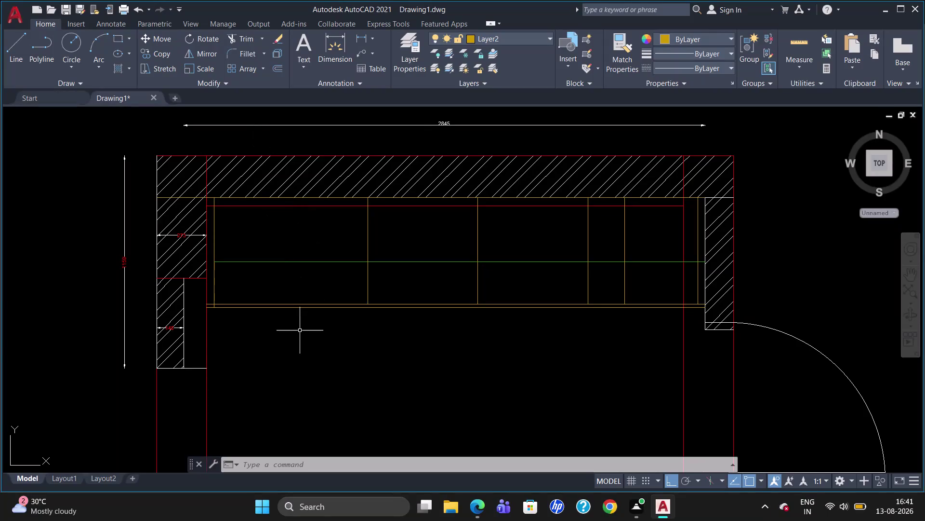
Extend the cabinet's vertical divider lines down to its lower front edge line.
text(ex)
key(Return)
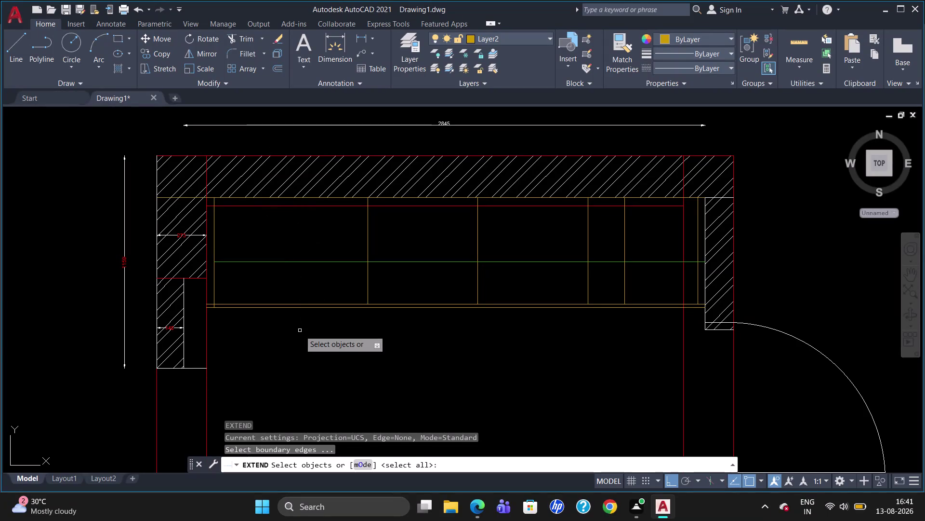
click(331, 307)
key(Return)
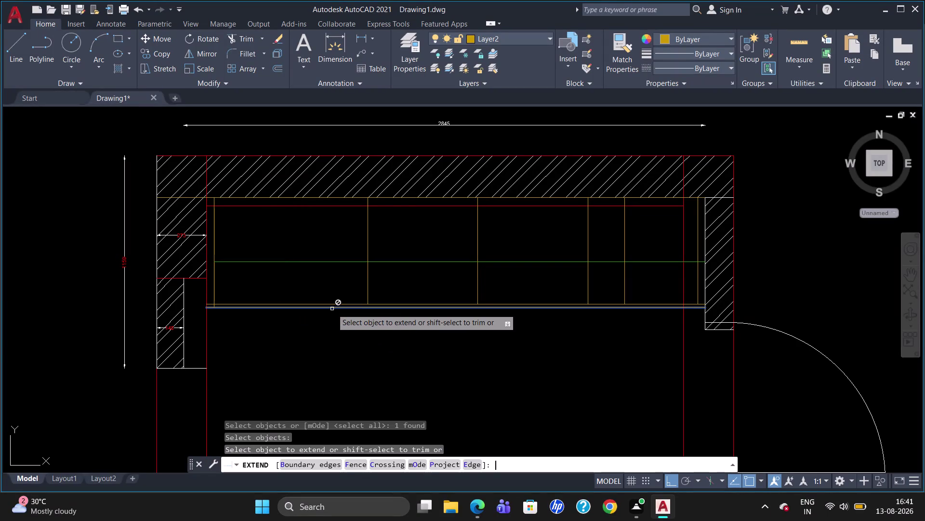
click(369, 274)
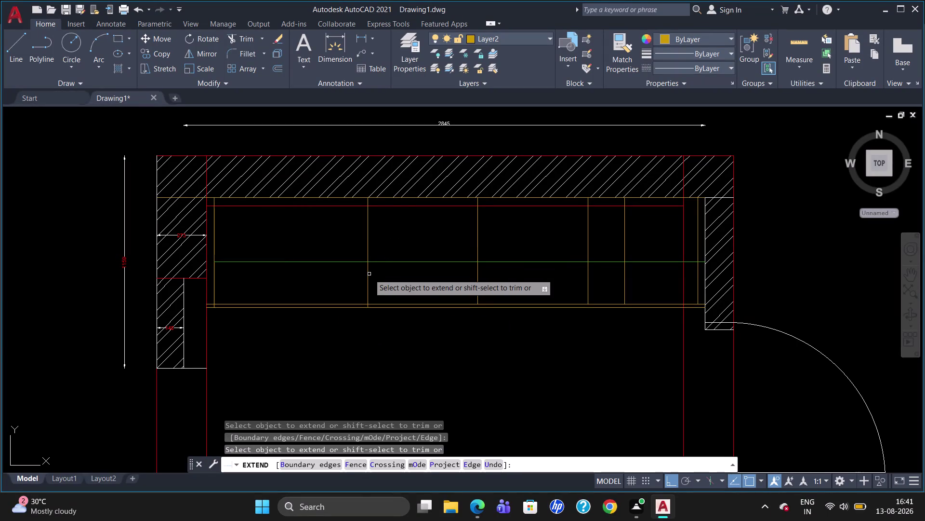
click(478, 283)
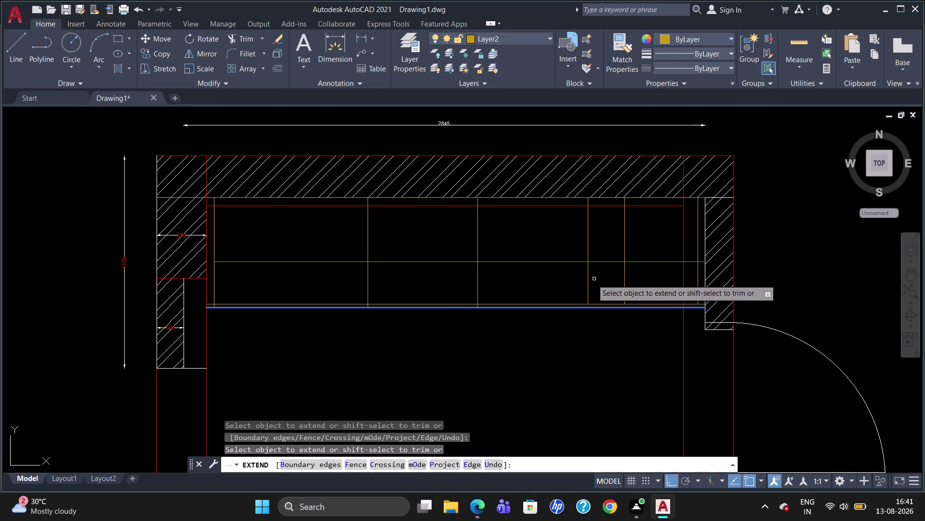
click(587, 280)
click(625, 277)
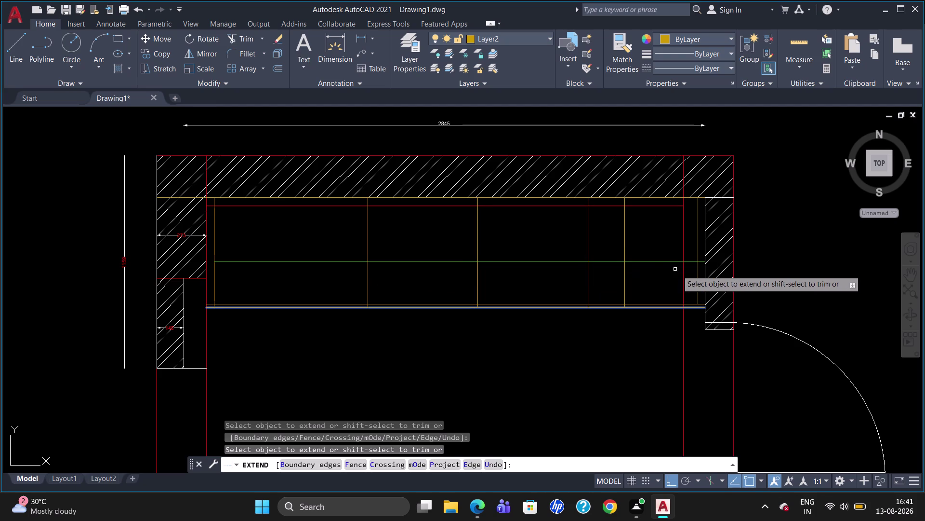
click(697, 272)
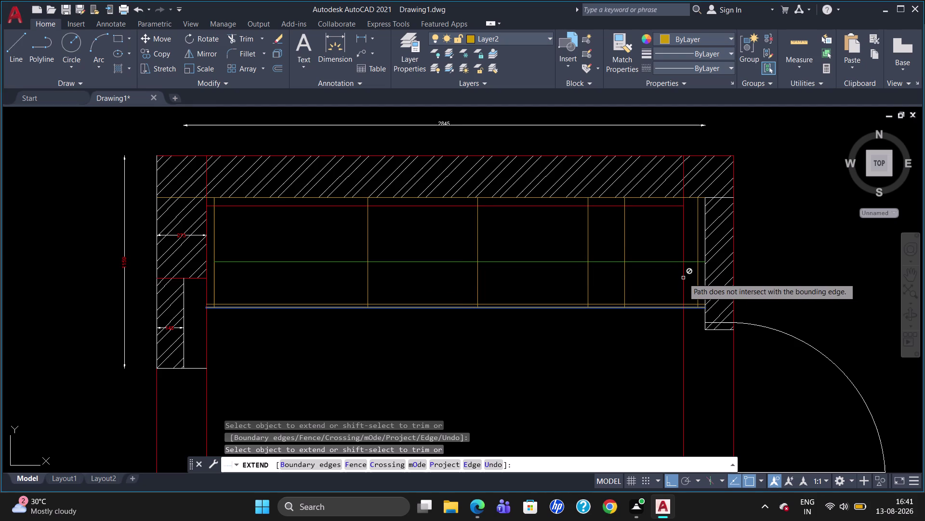
key(Escape)
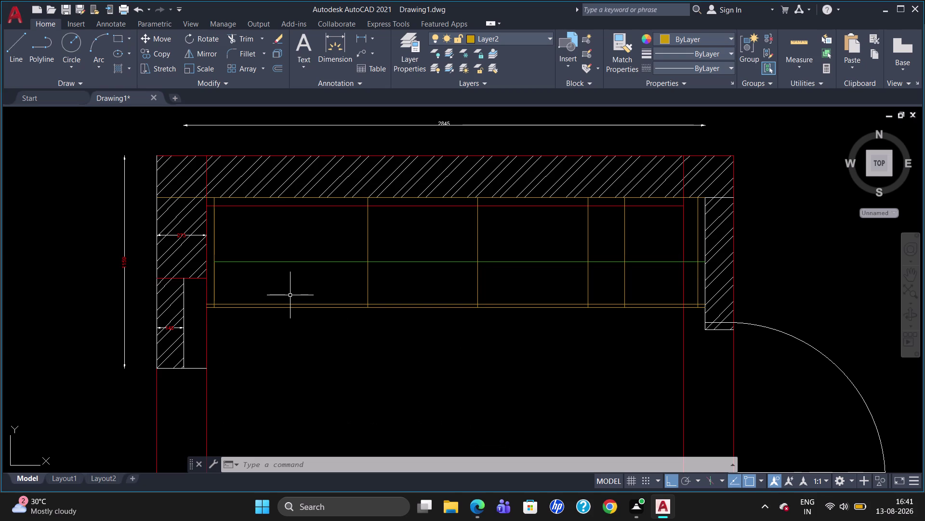
Add a 165 linear dimension above the plan, from the left wall's inner corner to the cabinet's left line.
text(d)
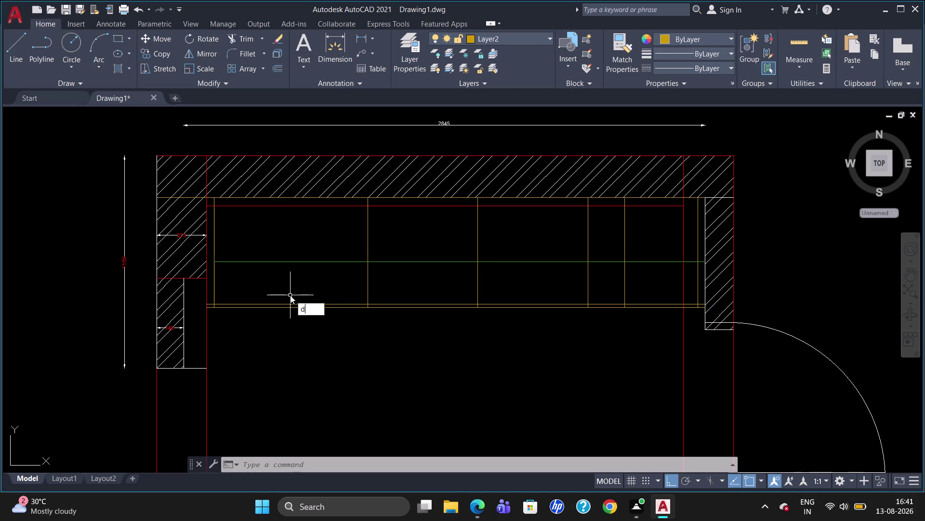
text(li)
key(Return)
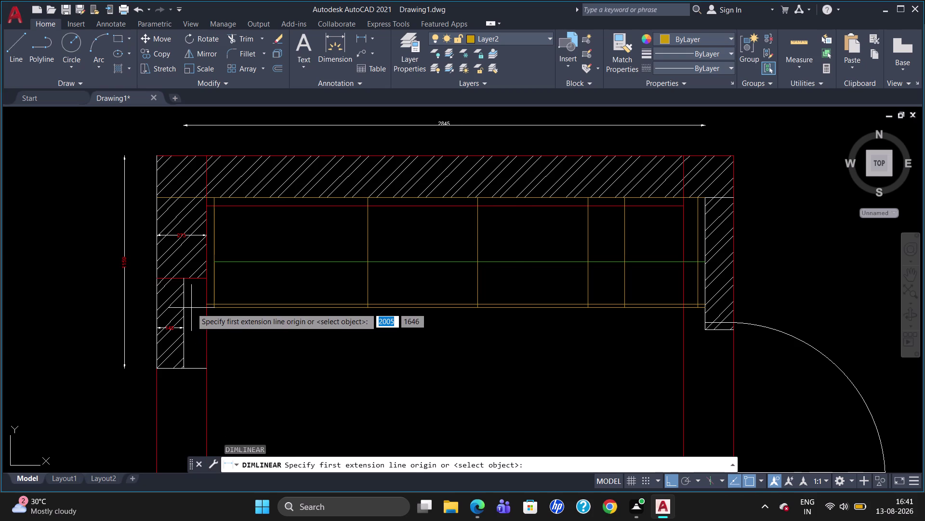
click(180, 280)
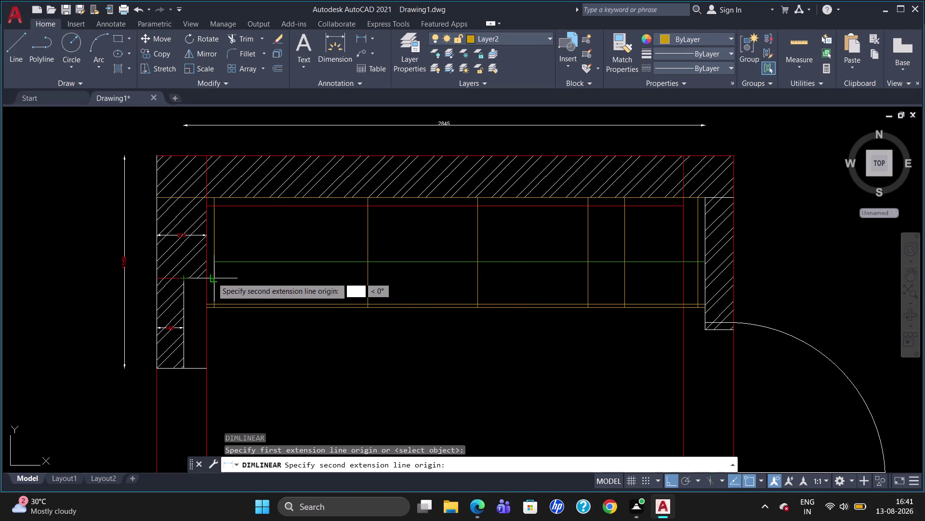
click(214, 277)
click(197, 139)
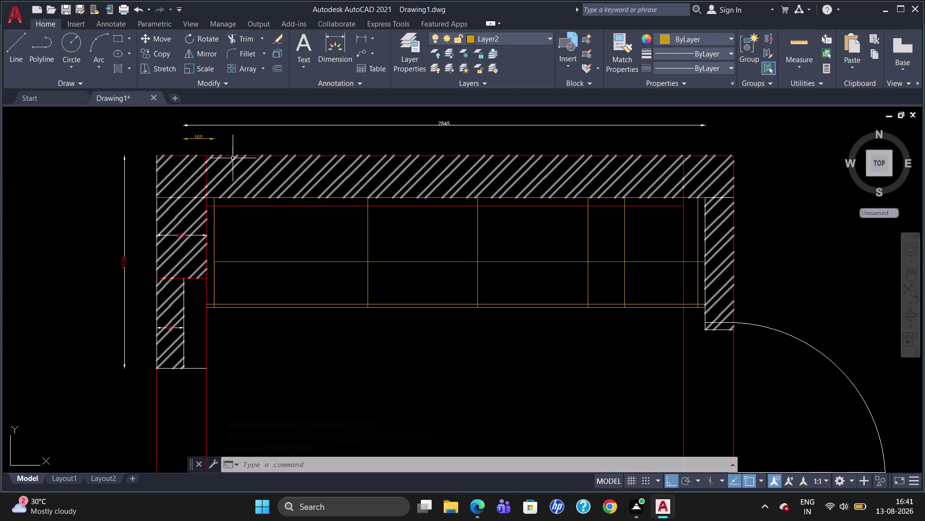
Change the new 165 dimension via the toolbar dropdown, then select the cabinet's left vertical line.
click(211, 138)
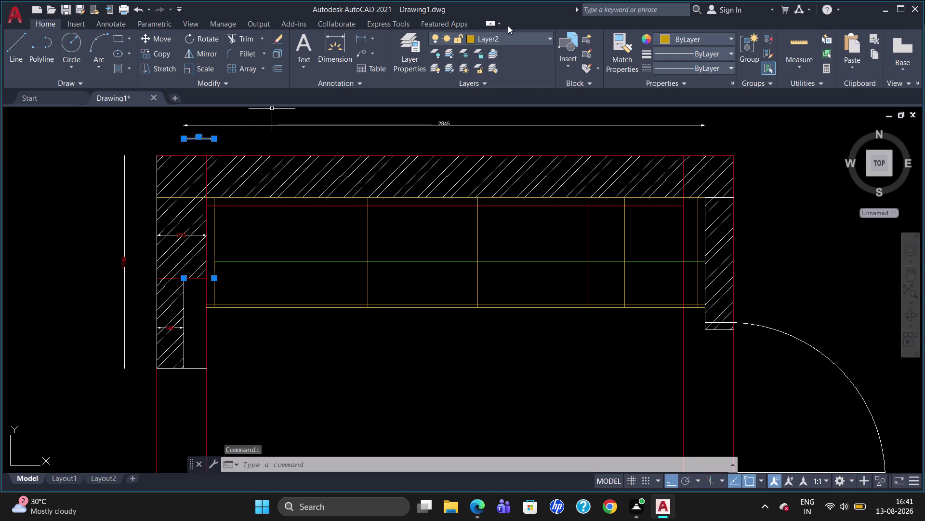
click(506, 37)
click(504, 52)
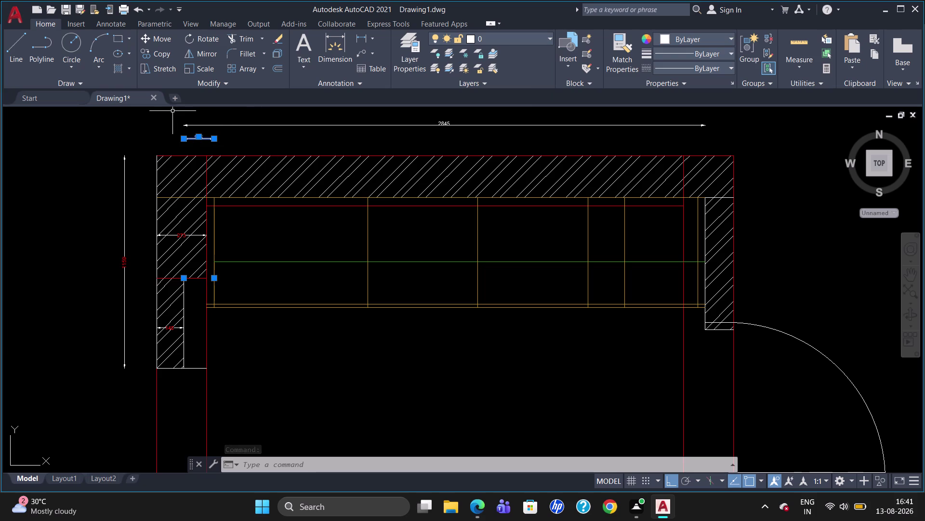
key(Escape)
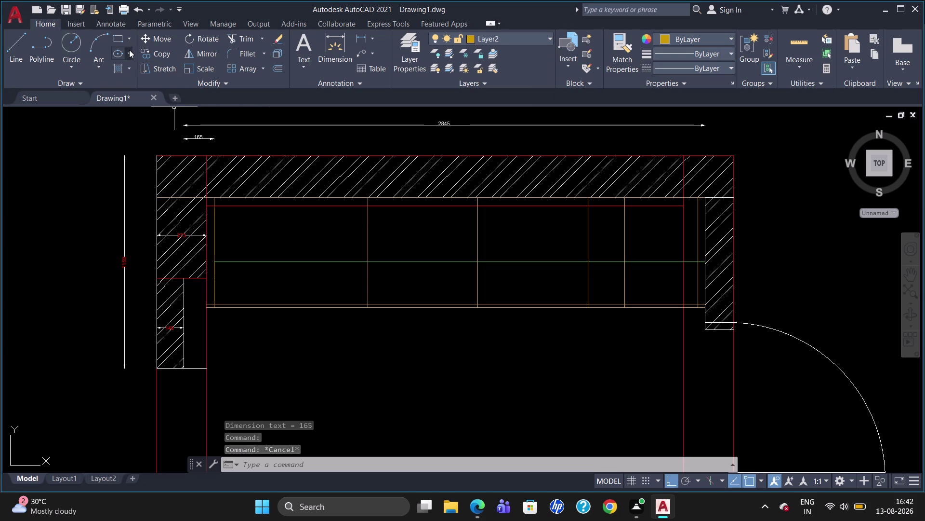
click(214, 219)
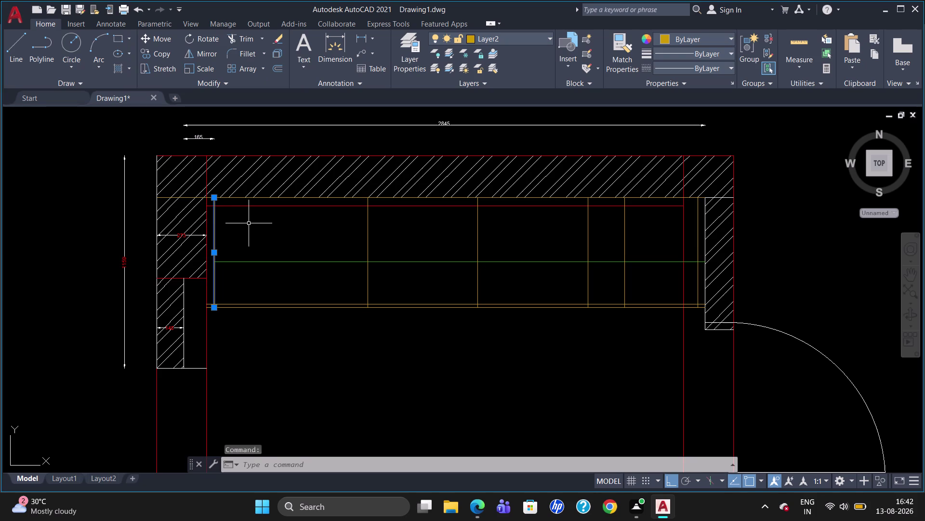
Erase the cabinet's left vertical edge line and cancel the stray selection window.
key(Delete)
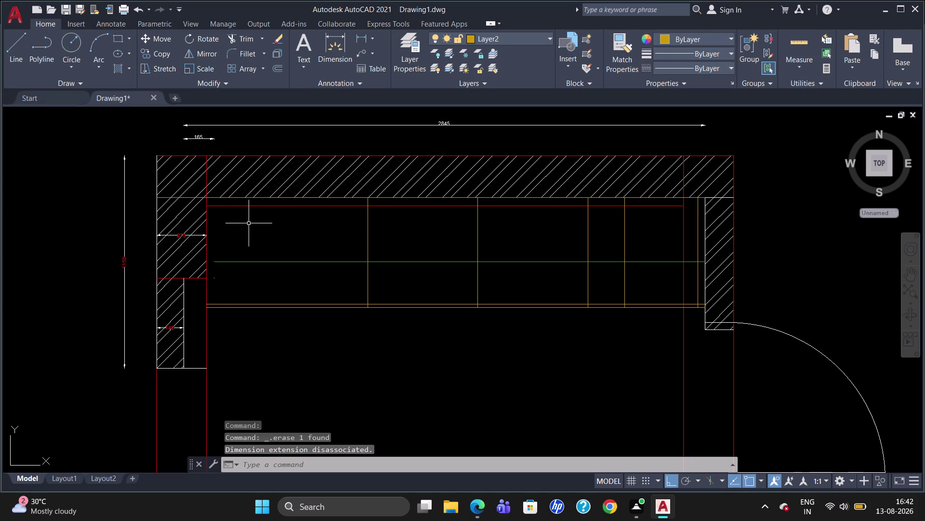
click(214, 281)
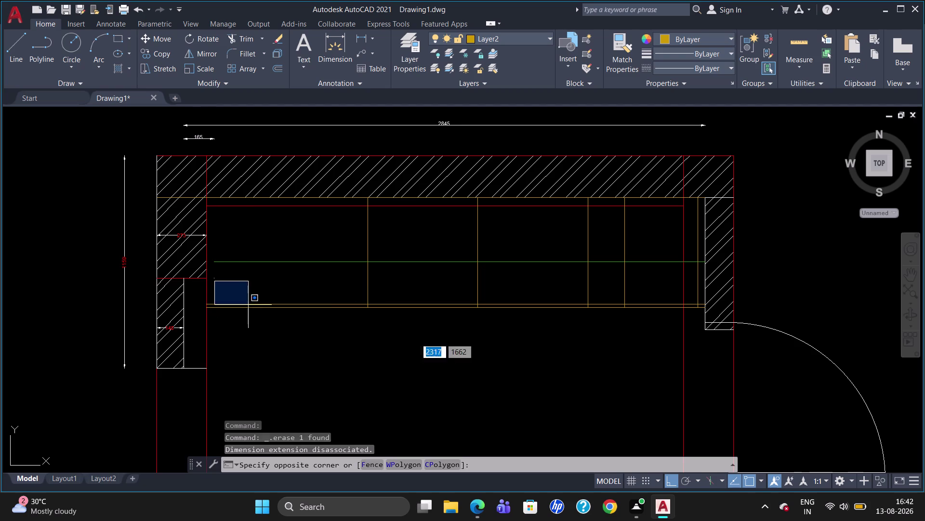
key(Escape)
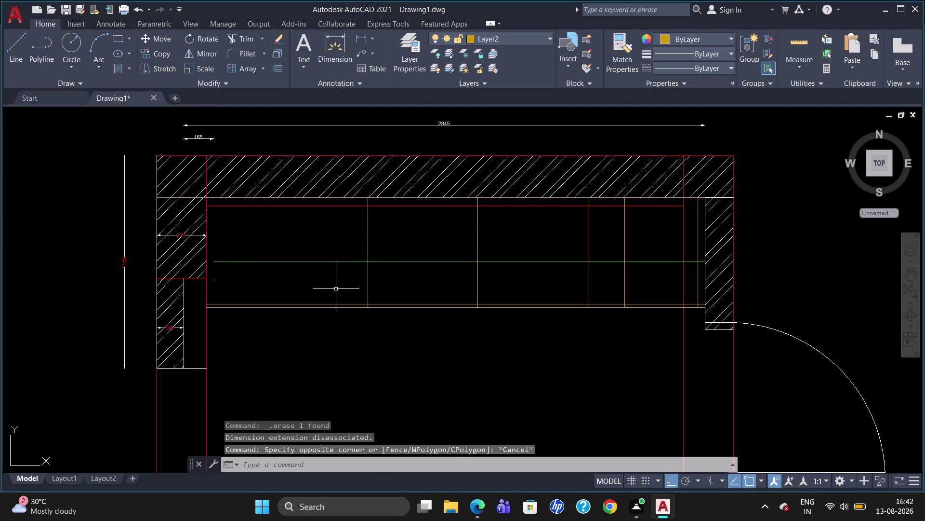
Start the Offset command and begin entering the offset distance.
key(0)
key(BackSpace)
key(o)
key(Return)
text(85)
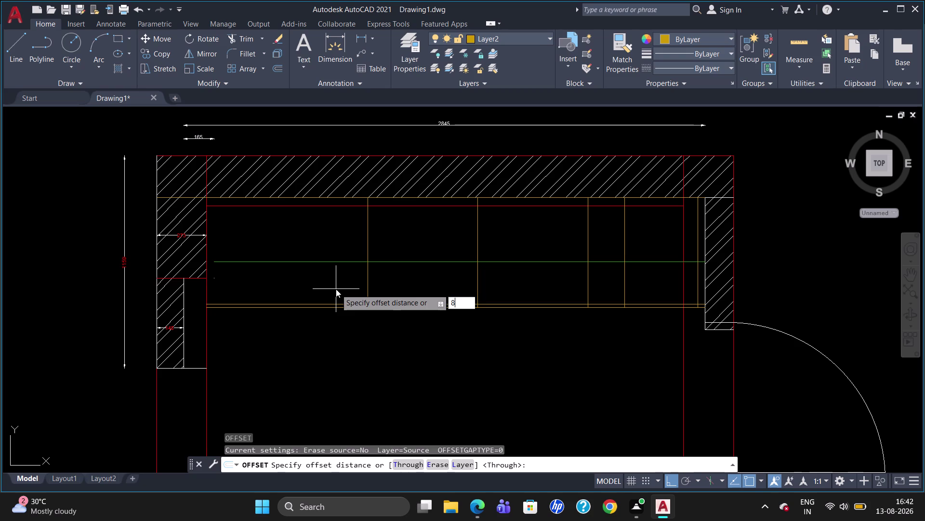
Offset the first cabinet divider 850 to its left to recreate the cabinet's left edge.
text(0)
key(Return)
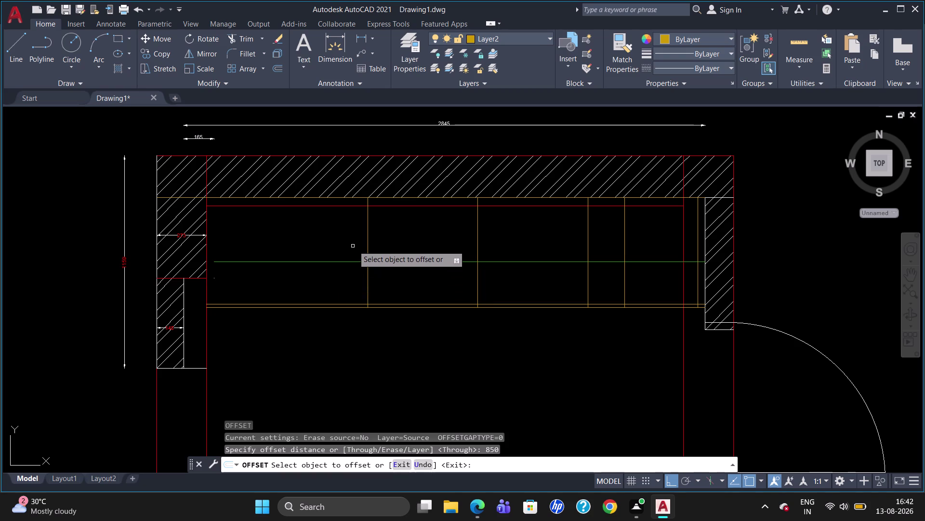
click(368, 237)
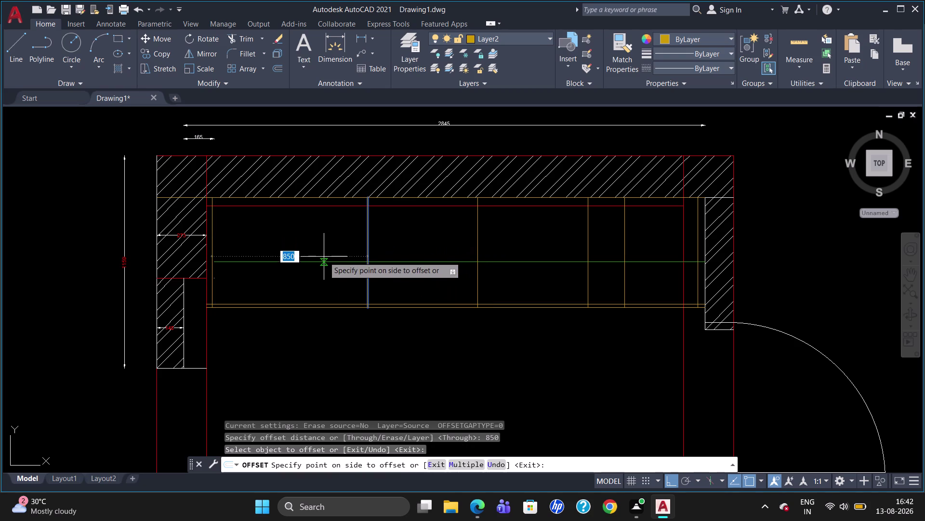
click(324, 257)
key(Escape)
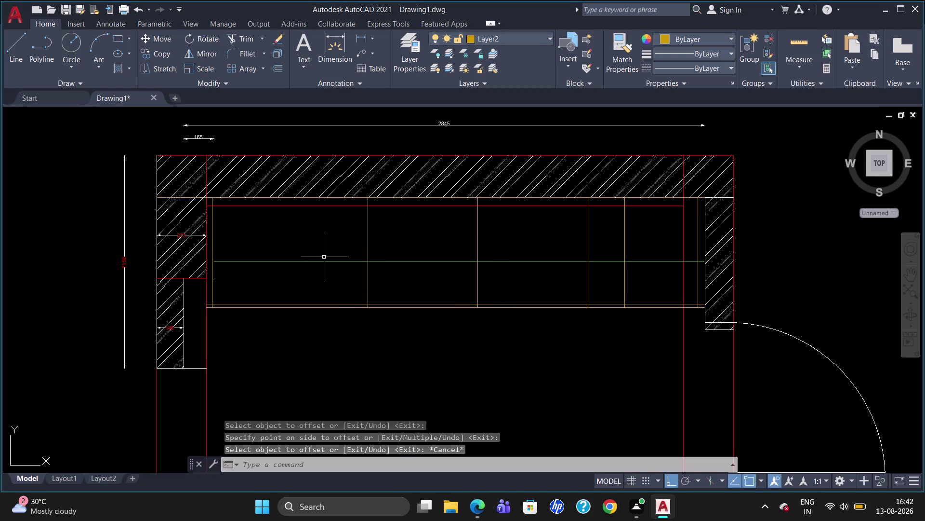
scroll(up, 3)
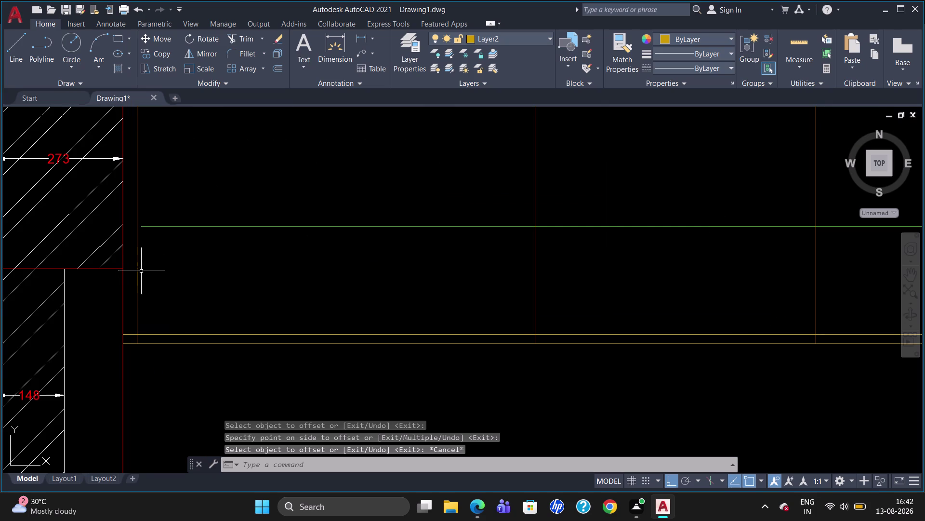
Delete a leftover line near the top-left wall corner.
click(140, 270)
key(Delete)
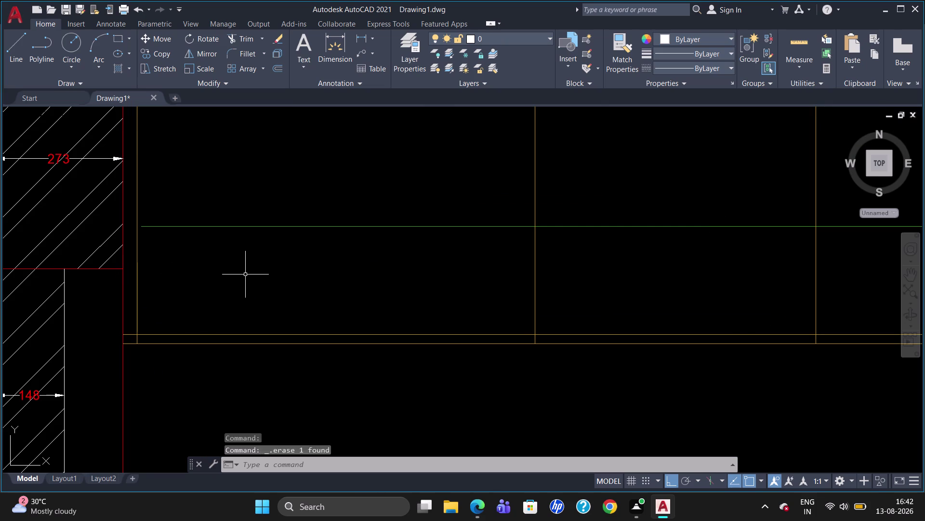
key(Escape)
Zoom into the top-left wall corner, then select and deselect the vertical line beside the wall.
scroll(down, 3)
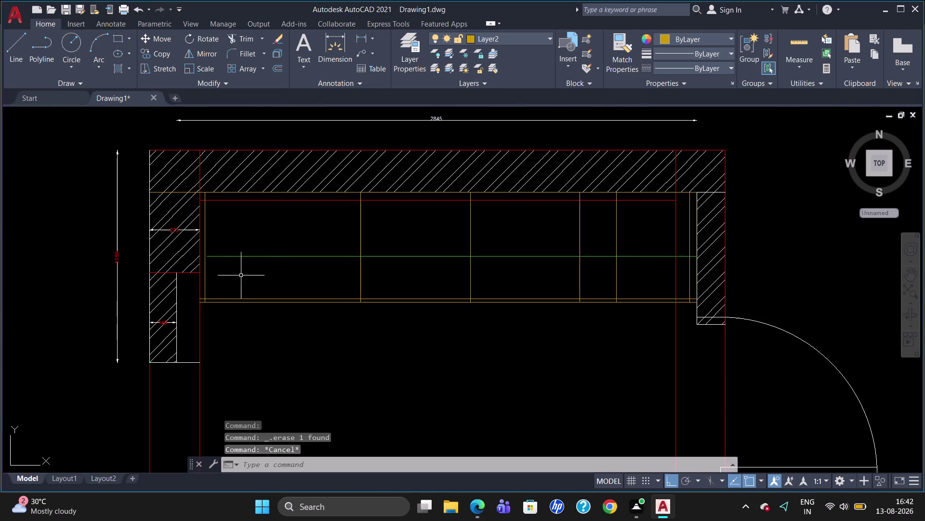
scroll(up, 3)
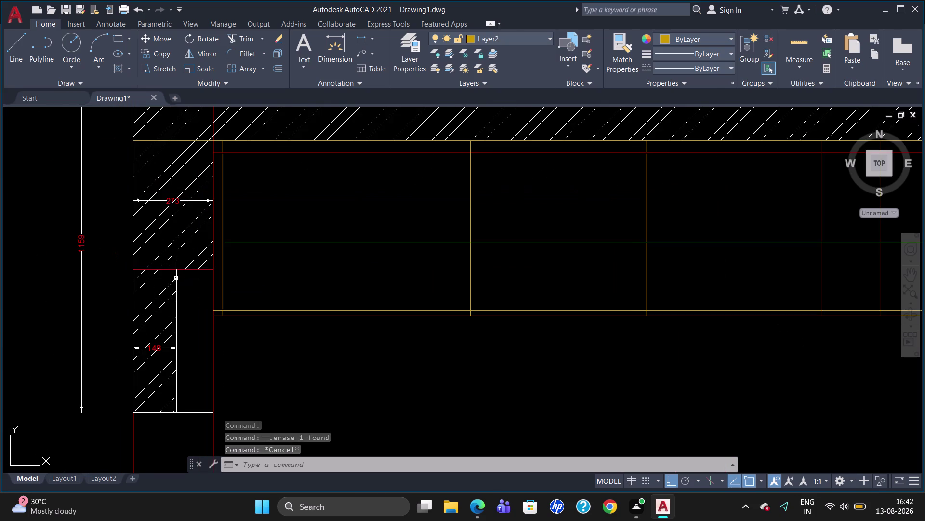
scroll(up, 3)
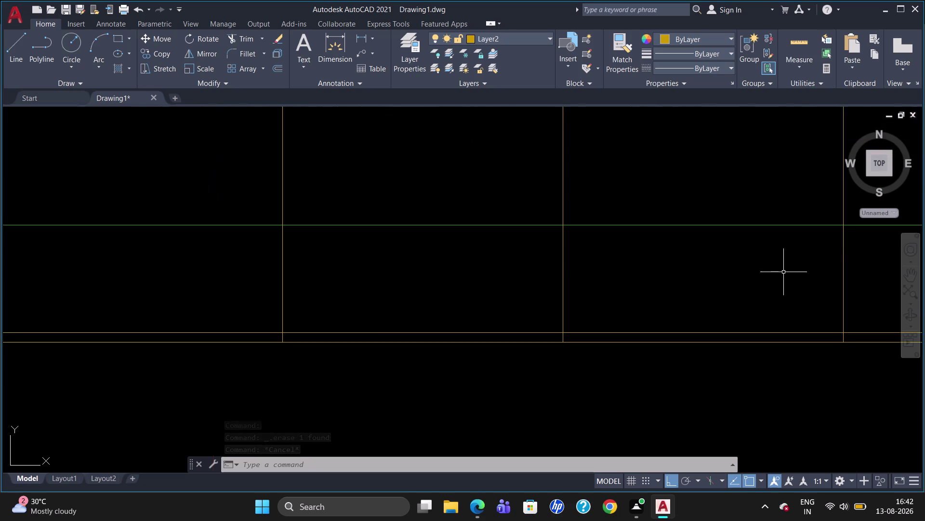
scroll(down, 3)
scroll(up, 3)
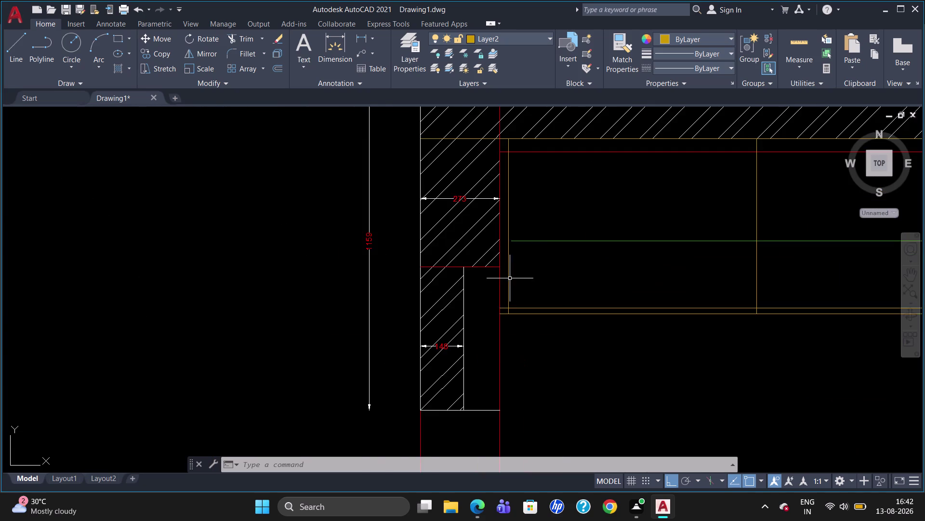
scroll(up, 3)
click(502, 255)
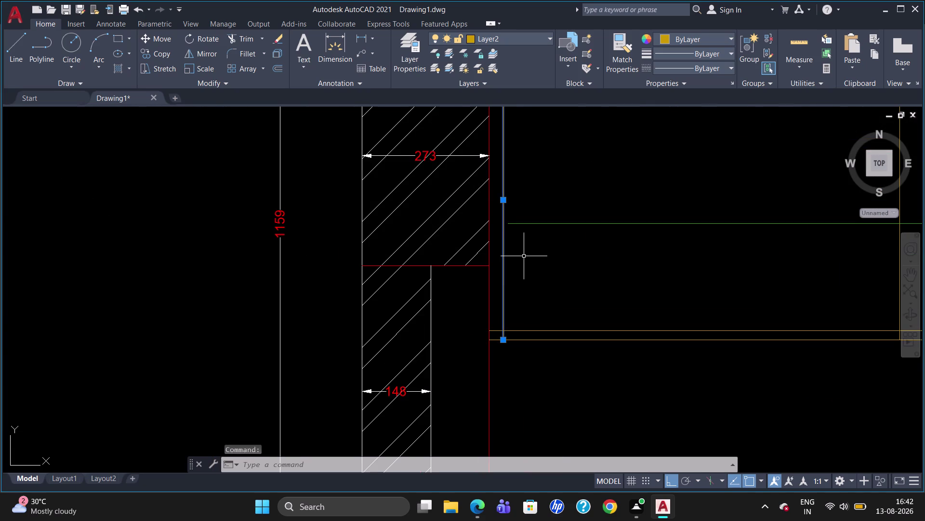
key(Escape)
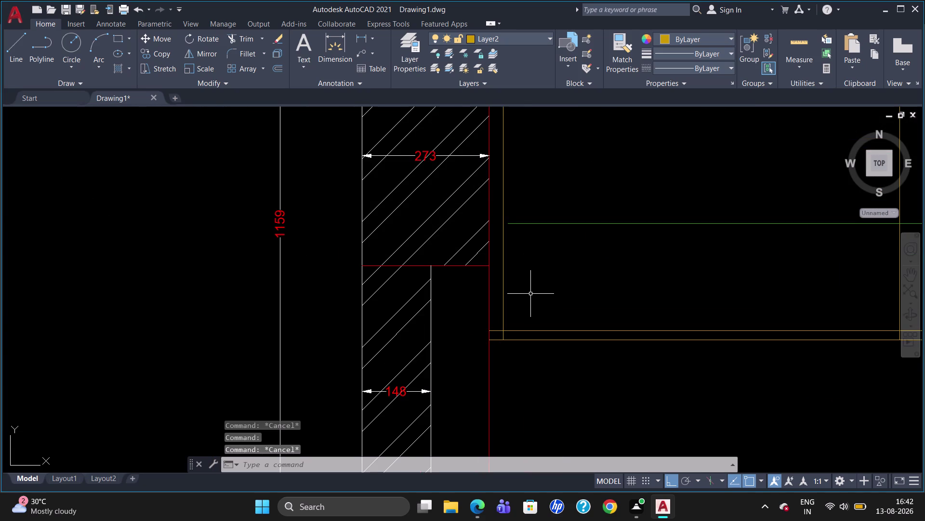
Extend the green cabinet line to the vertical line beside the hatched wall.
text(ex)
key(Return)
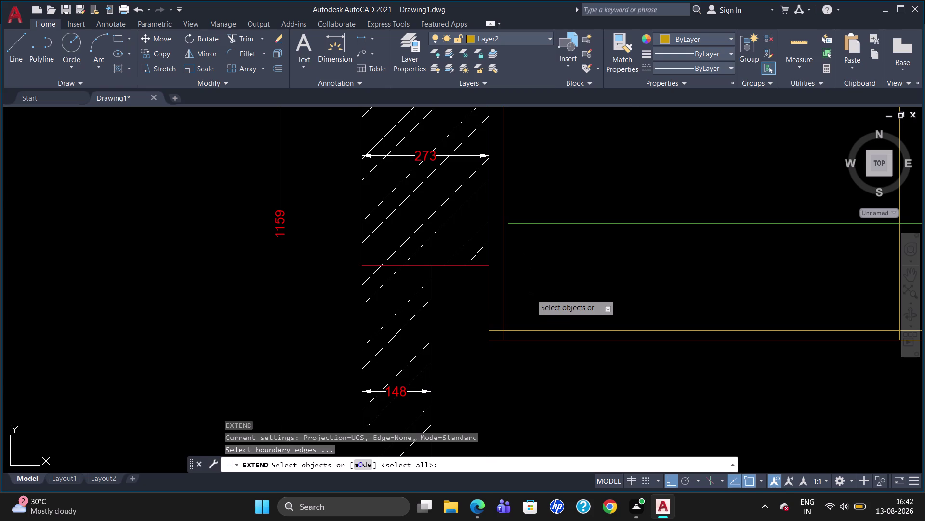
click(501, 261)
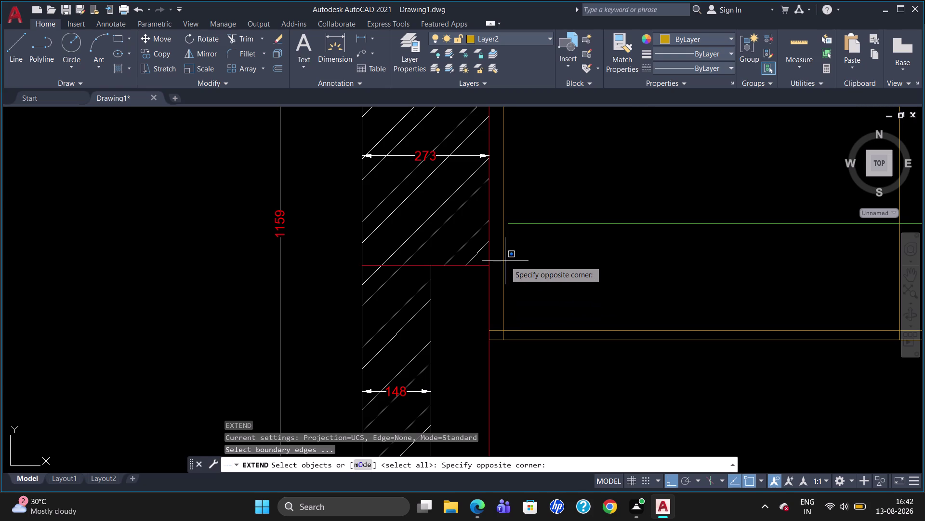
click(503, 261)
click(505, 267)
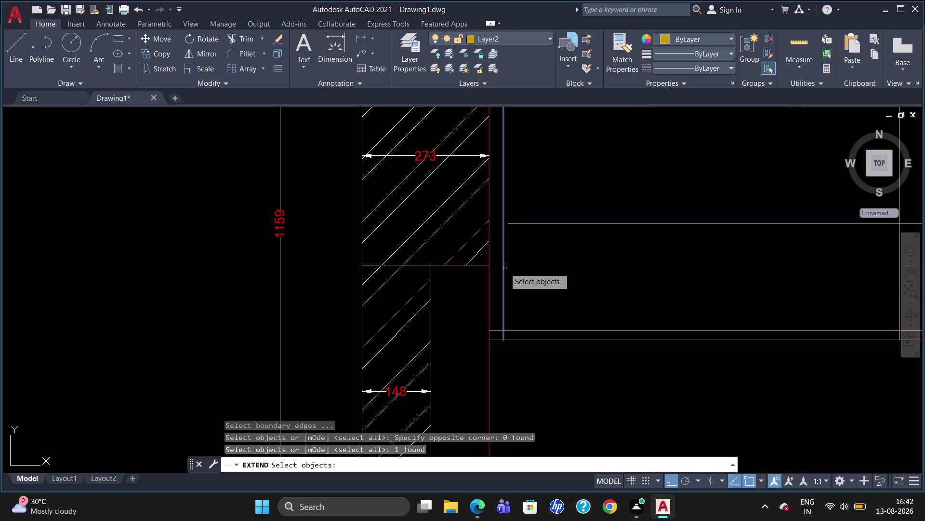
key(Return)
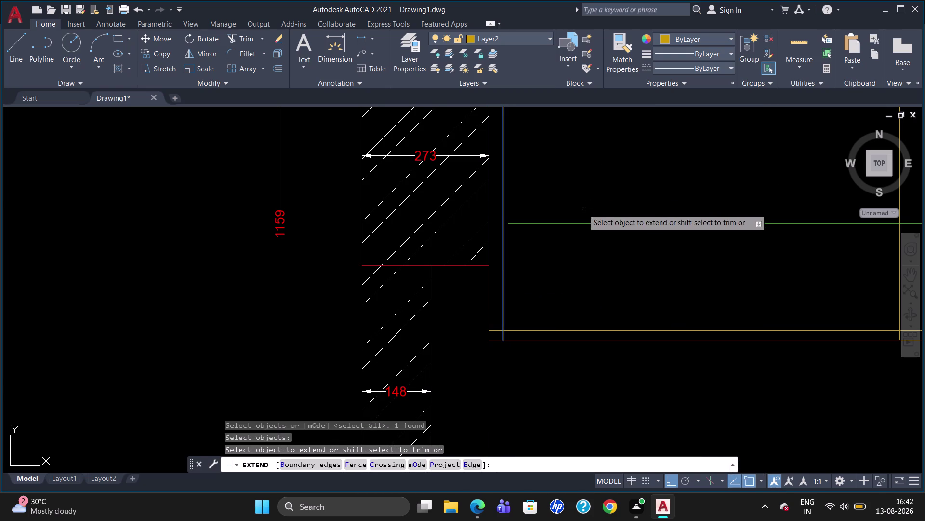
click(581, 223)
key(Escape)
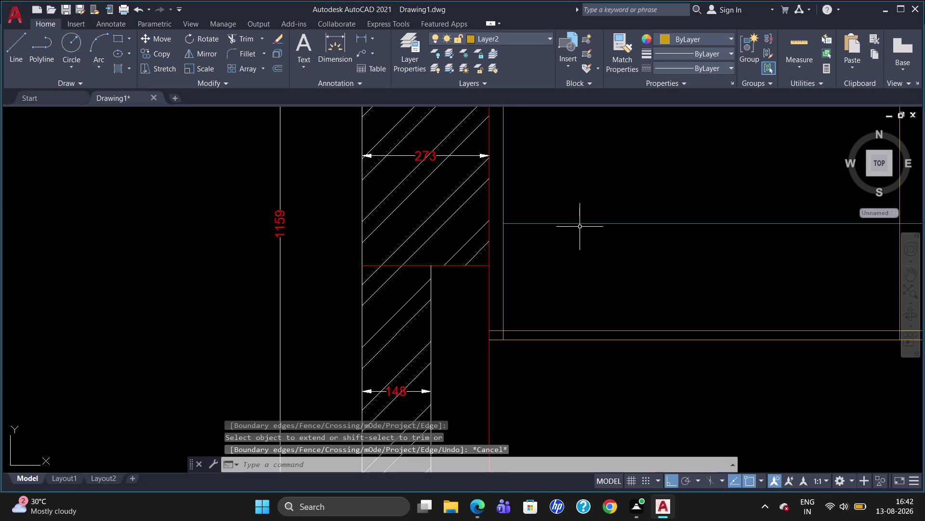
scroll(down, 3)
Add a 155 horizontal linear dimension above the top-left wall corner.
scroll(up, 3)
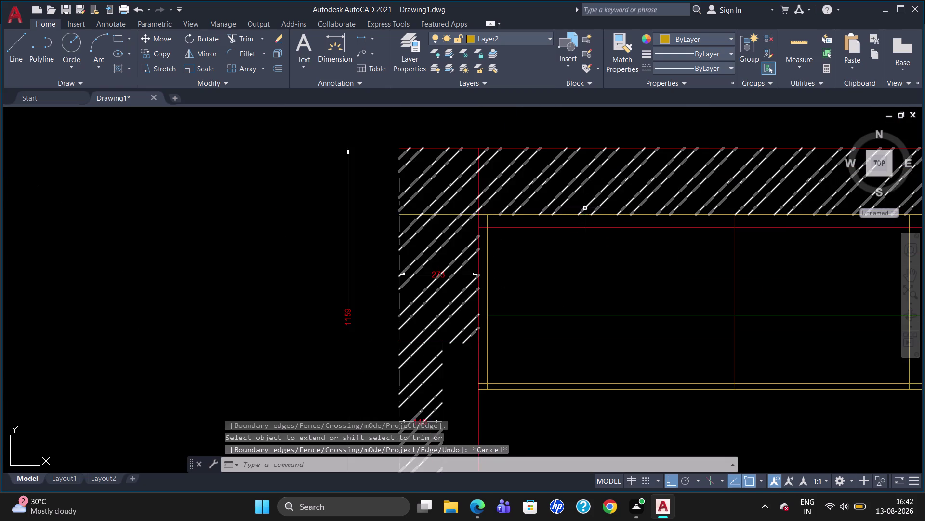
scroll(down, 3)
scroll(up, 3)
scroll(down, 3)
scroll(up, 3)
text(dli)
key(Return)
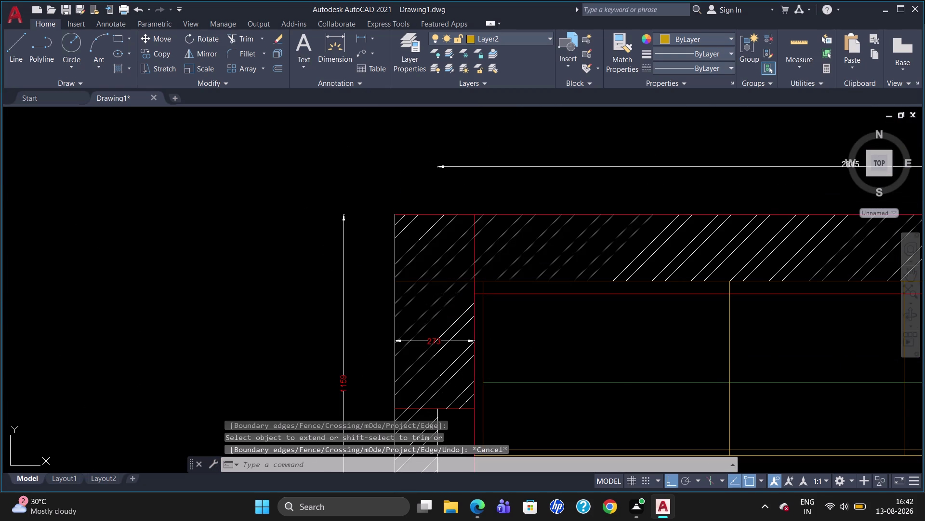
click(439, 411)
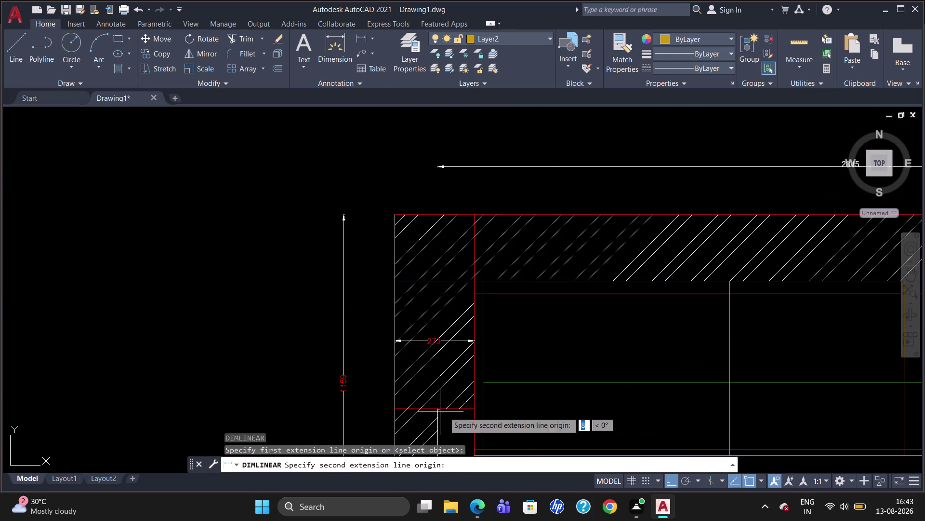
click(483, 411)
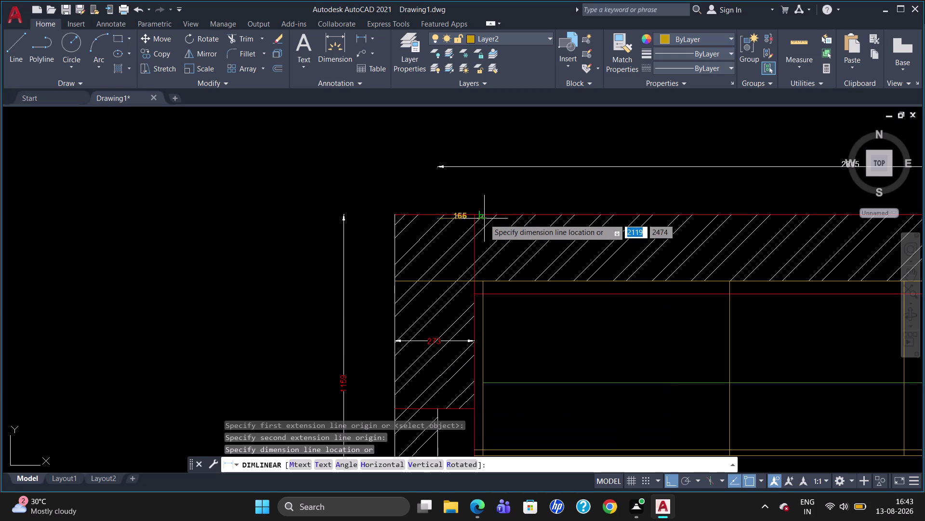
click(481, 193)
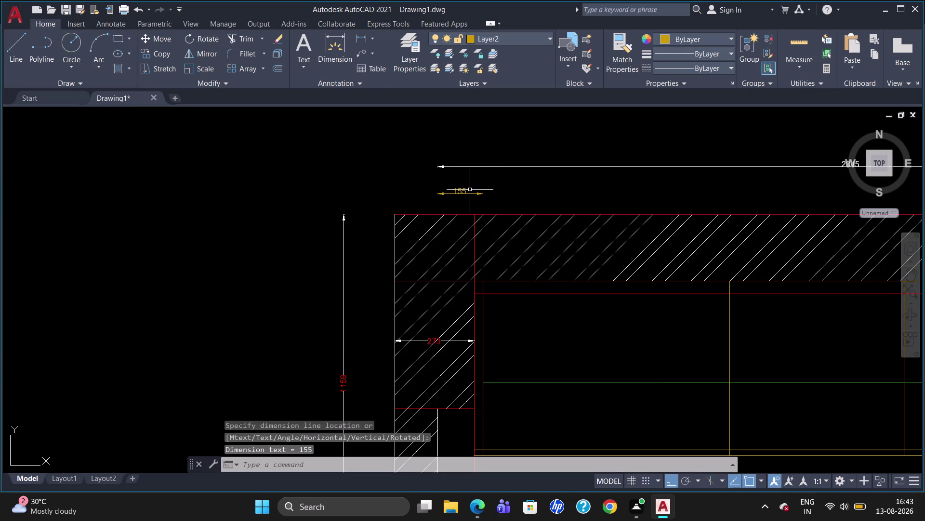
Move the 155 dimension onto layer 0 and deselect it.
click(470, 192)
click(522, 41)
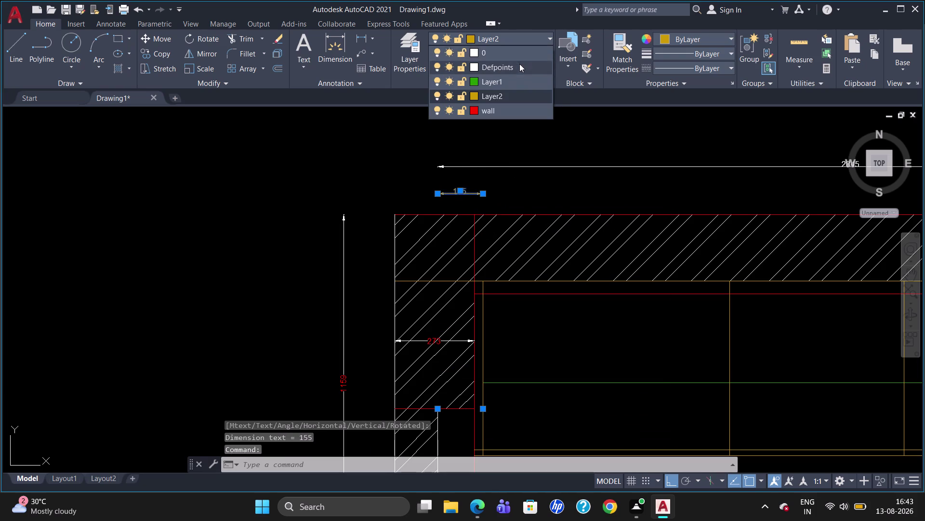
click(520, 48)
scroll(down, 3)
scroll(up, 3)
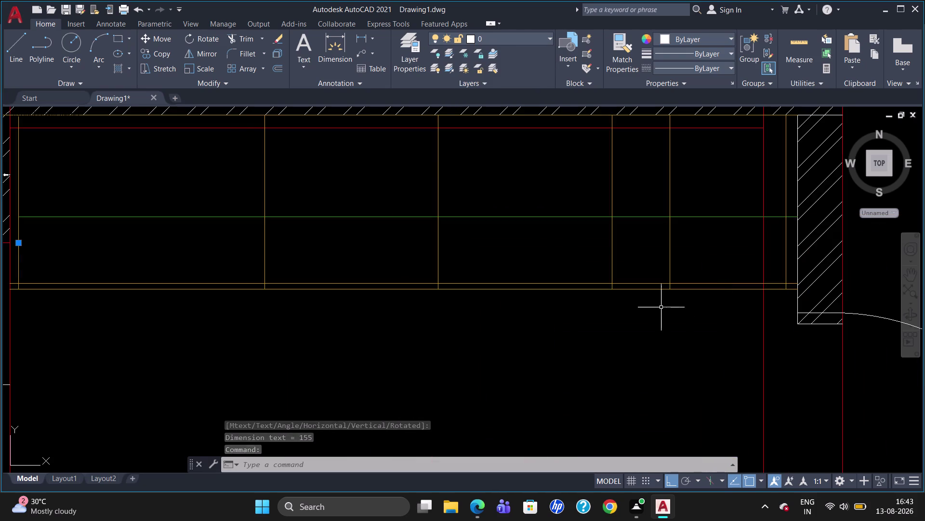
scroll(down, 3)
scroll(up, 3)
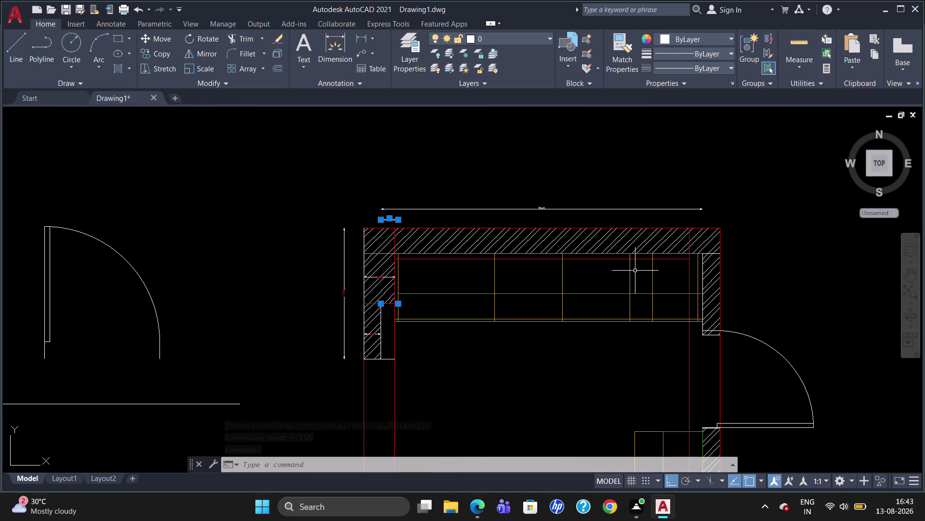
key(Escape)
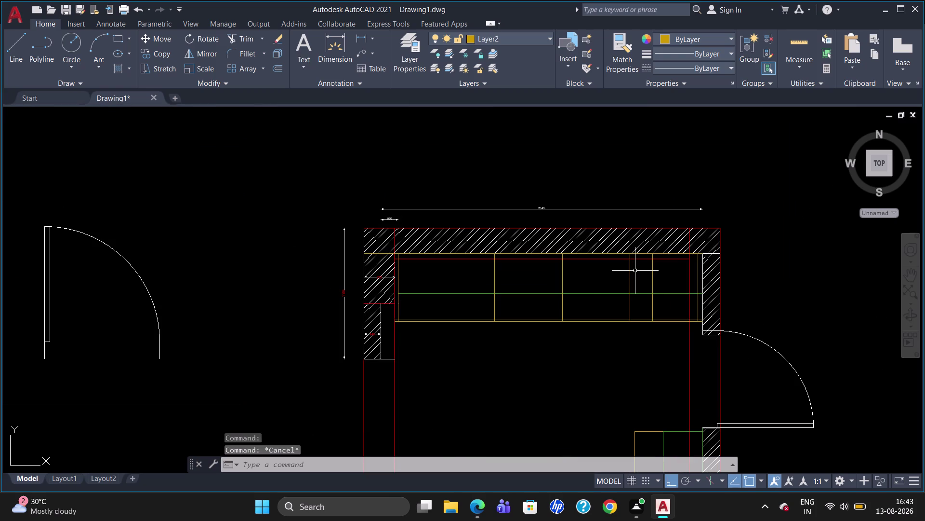
Continue the top-wall dimension chain from 155 with 850, 600, 600, 200, 400 and 40.
click(103, 24)
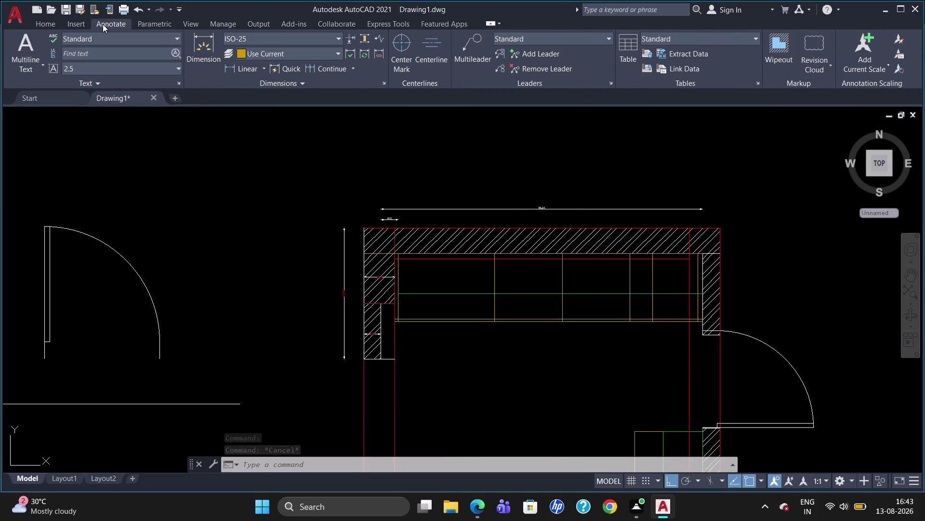
click(340, 71)
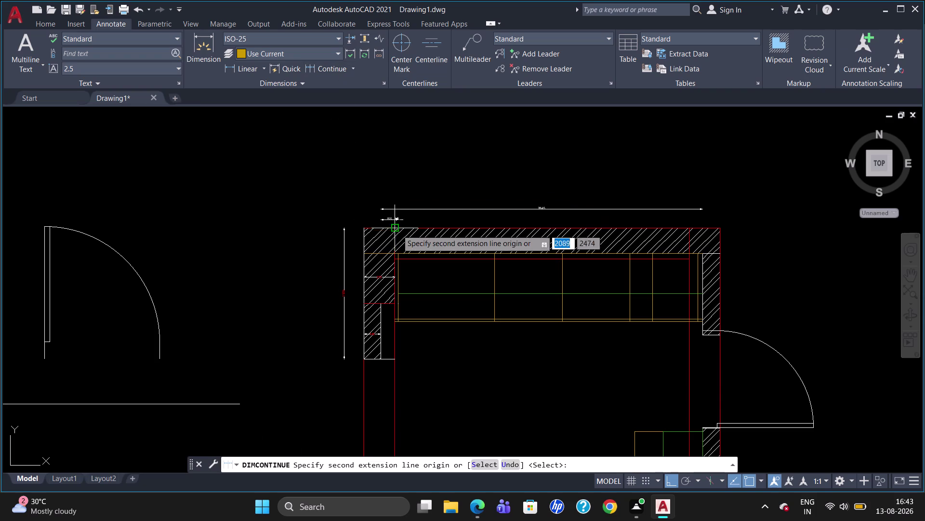
click(497, 253)
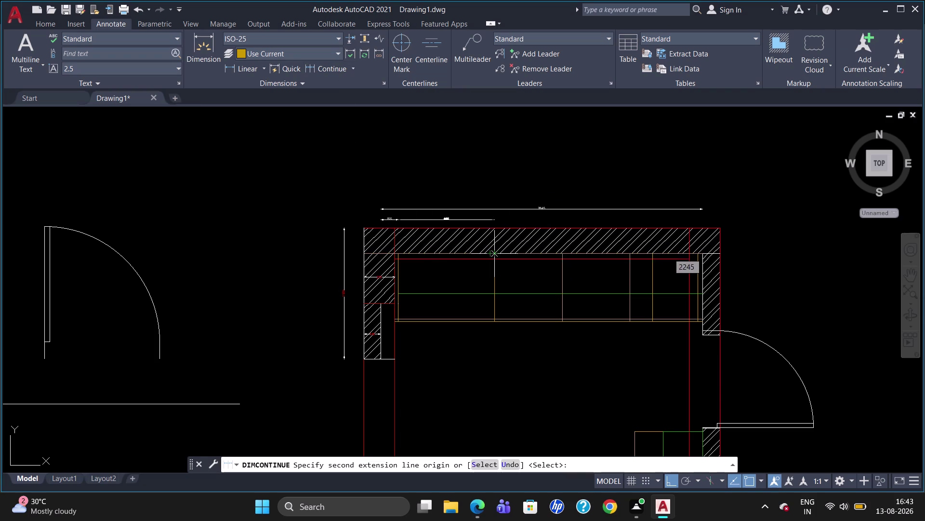
click(563, 253)
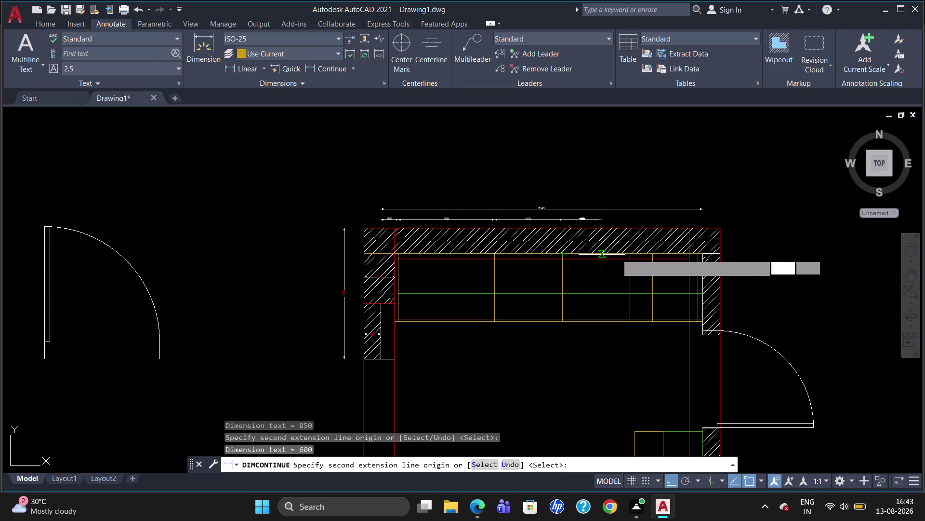
click(630, 255)
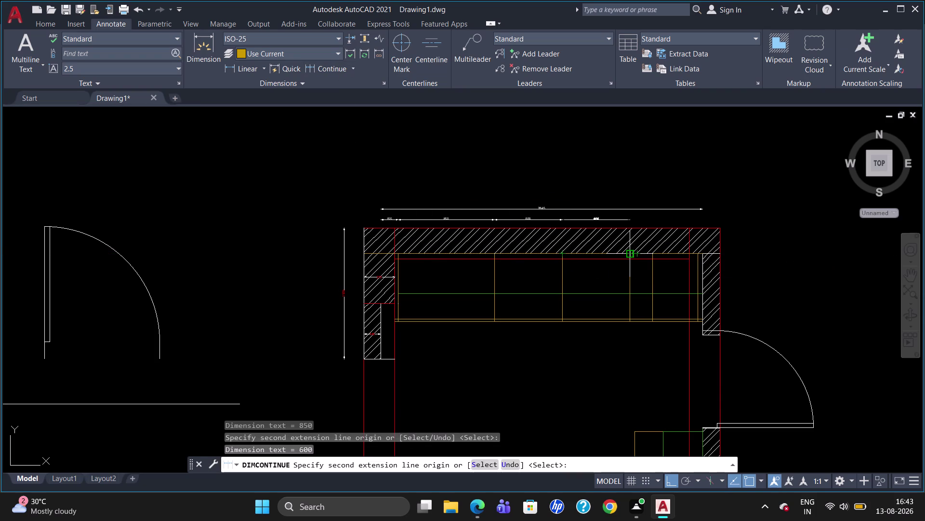
click(653, 256)
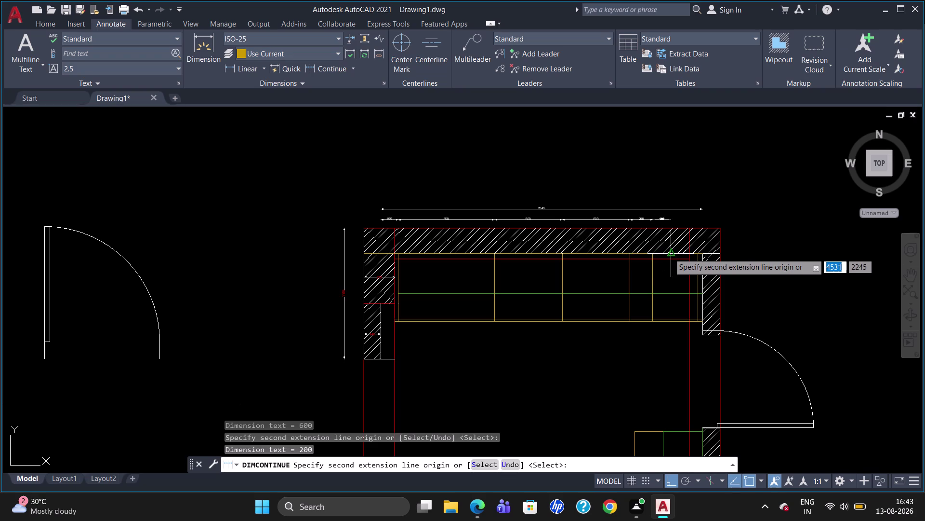
click(698, 254)
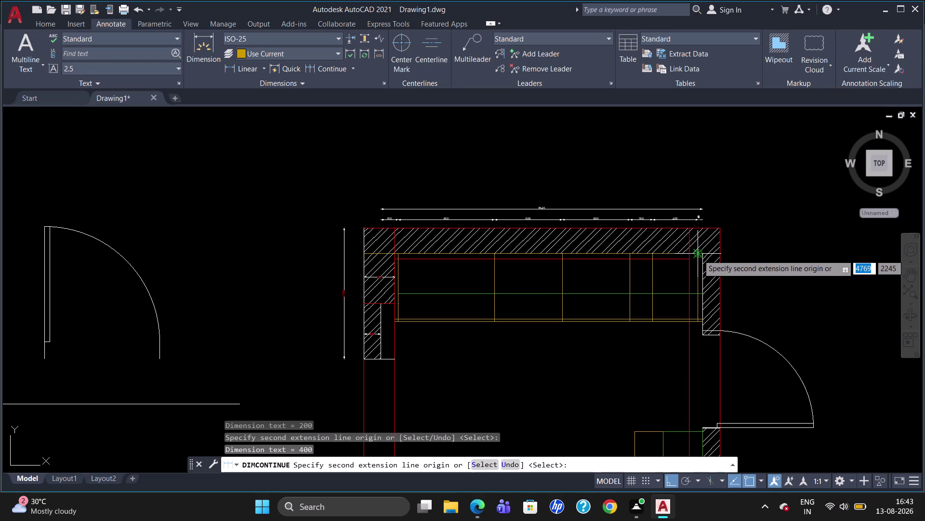
click(704, 255)
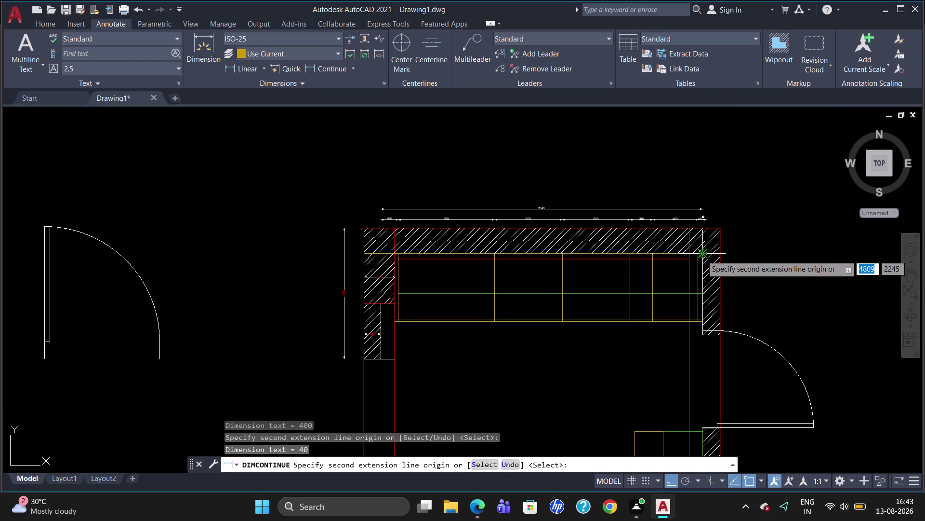
key(Escape)
scroll(up, 3)
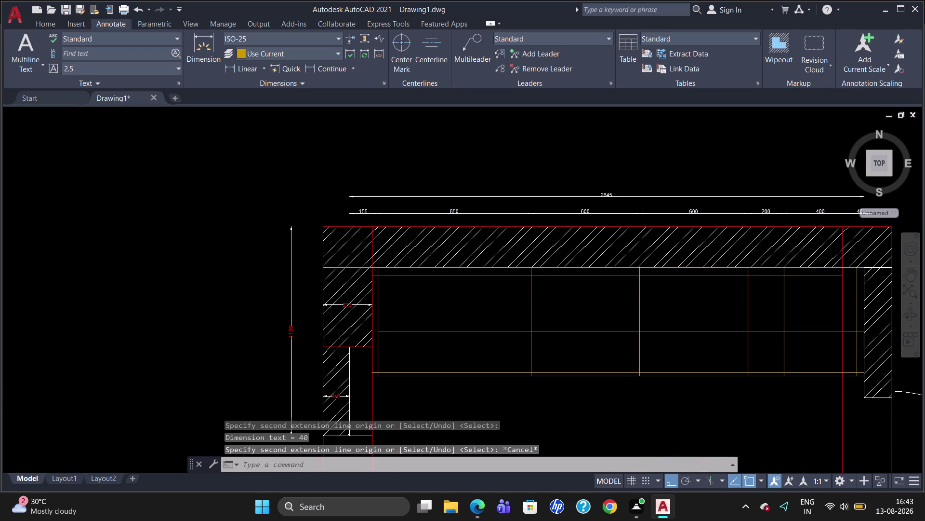
scroll(down, 3)
scroll(up, 3)
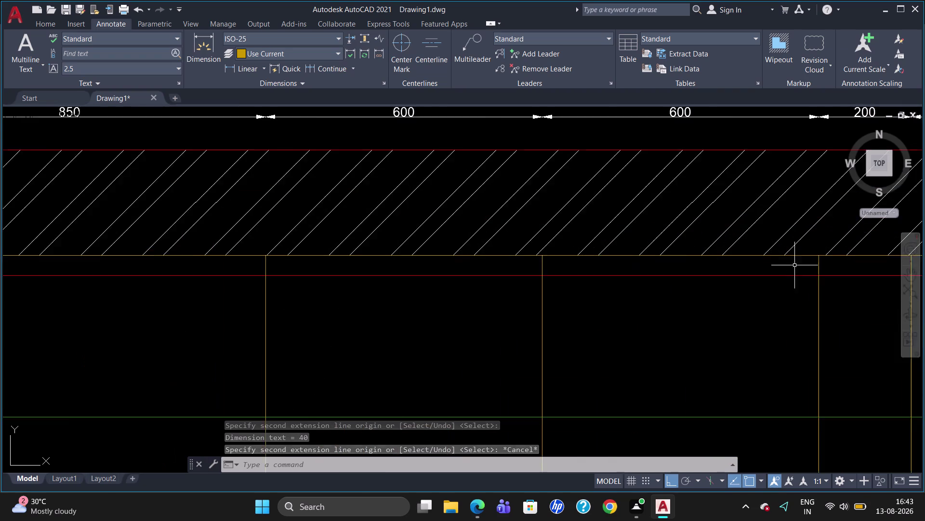
scroll(up, 3)
scroll(down, 3)
scroll(up, 3)
scroll(down, 3)
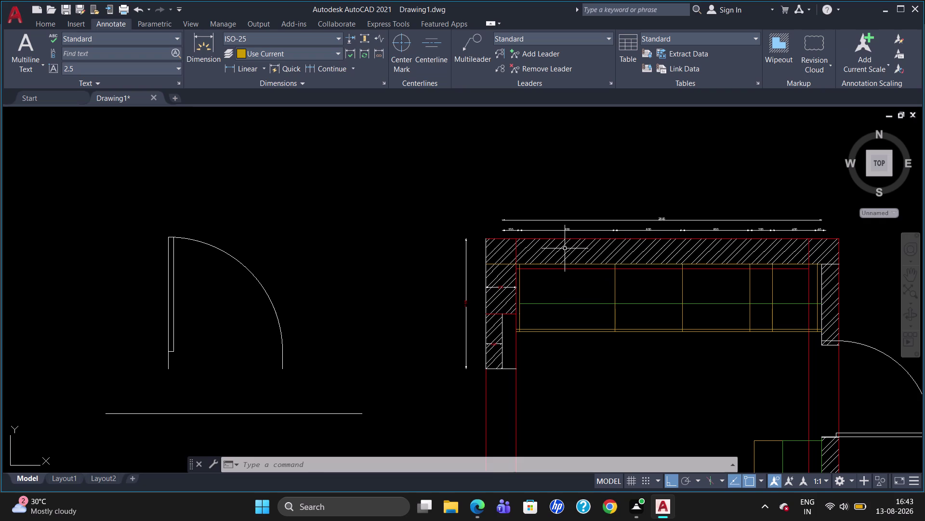
scroll(up, 3)
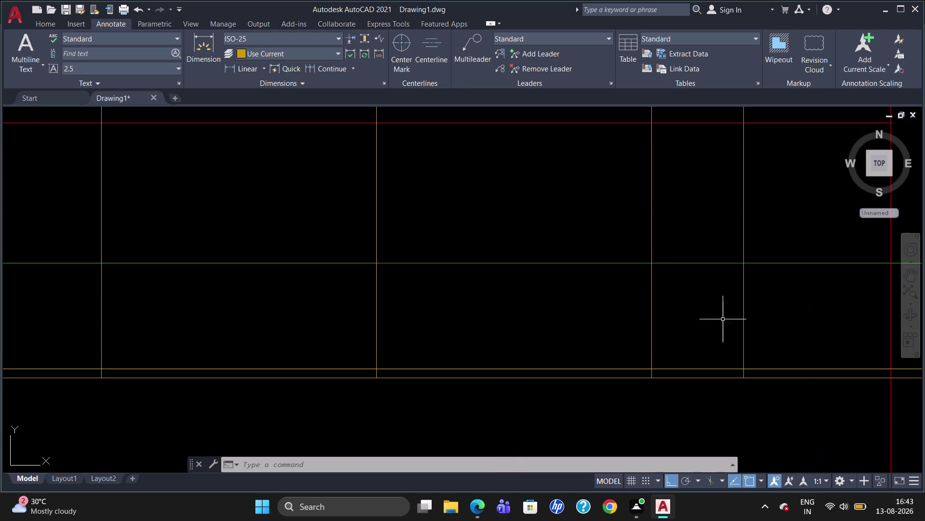
scroll(down, 3)
scroll(up, 3)
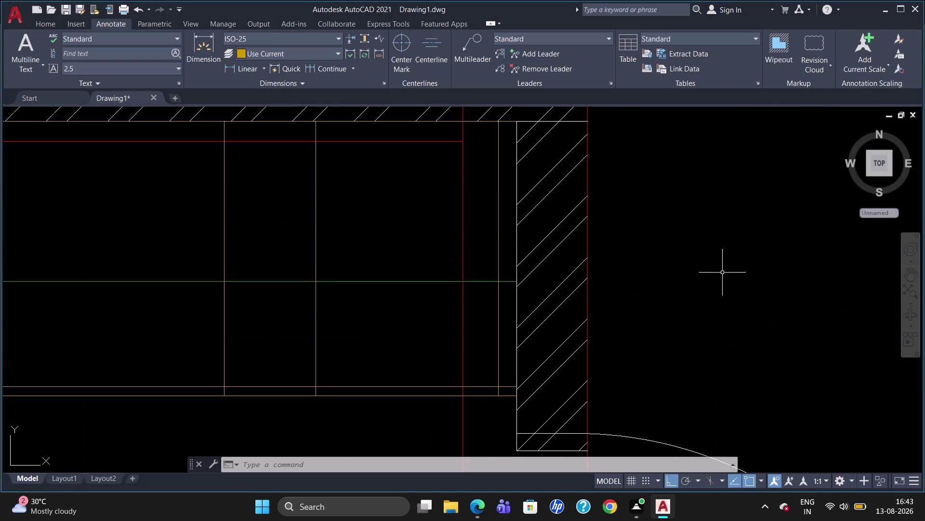
scroll(down, 3)
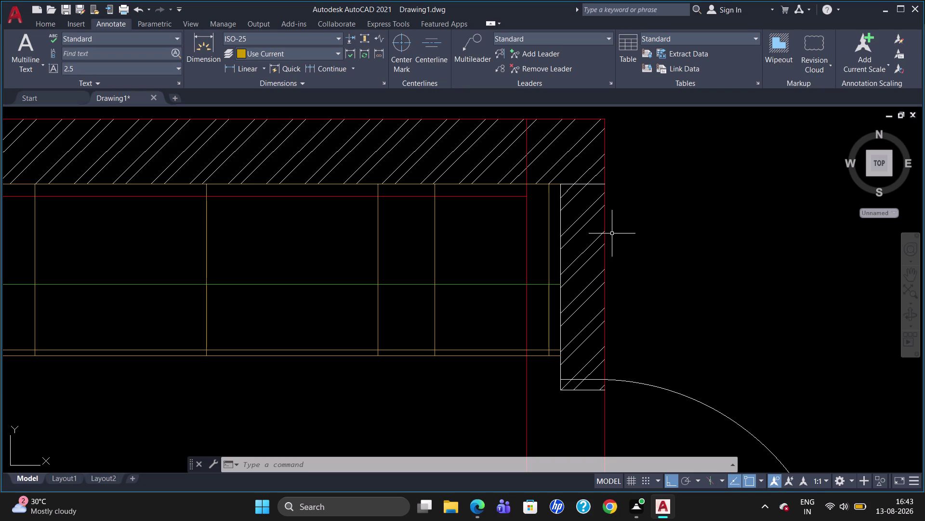
text(dl)
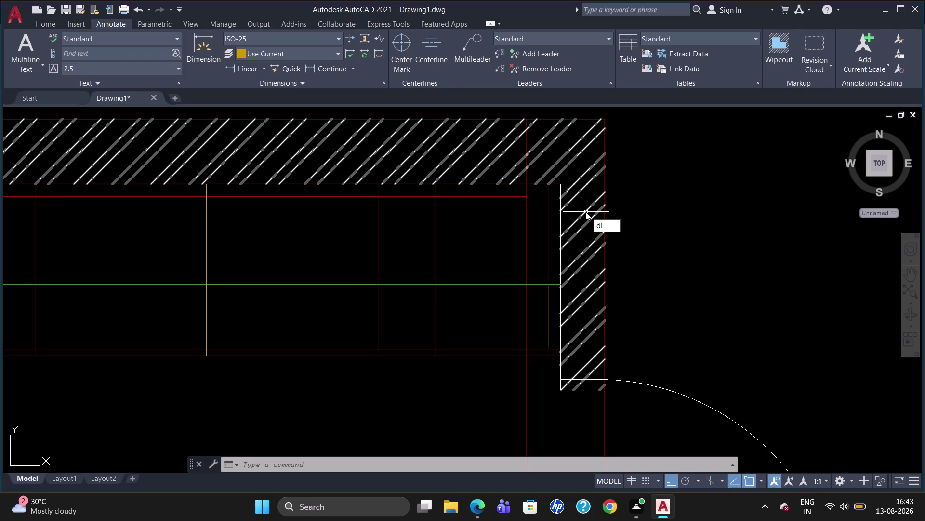
Dimension the right wall with three stacked vertical dimensions: 350, 600 and 720.
text(i)
key(Return)
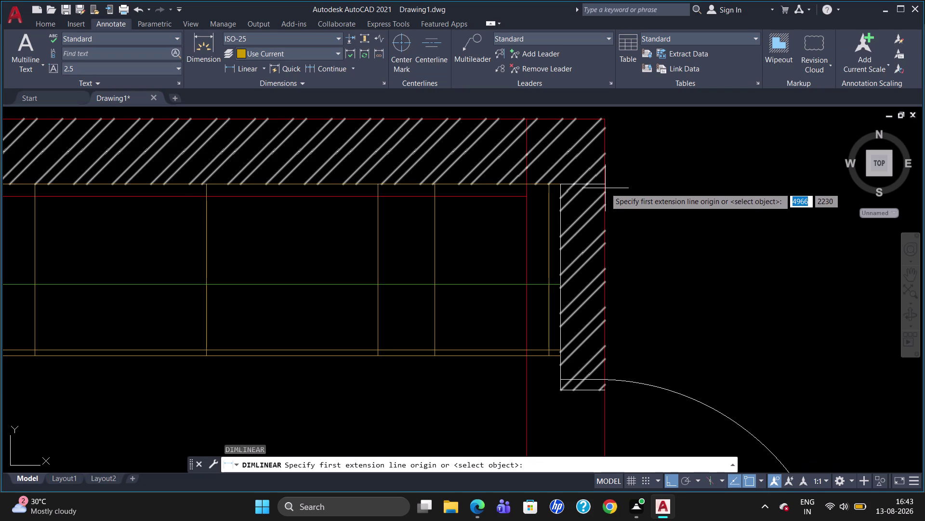
click(606, 182)
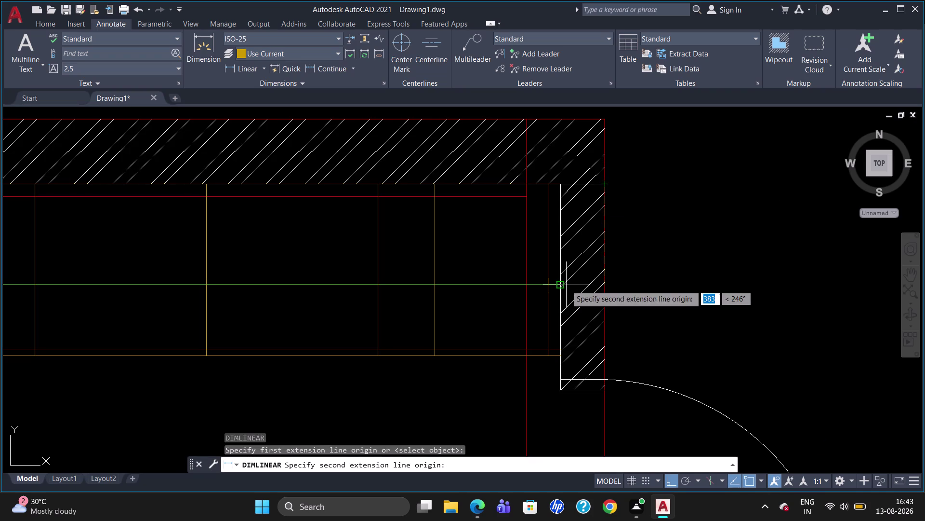
click(565, 285)
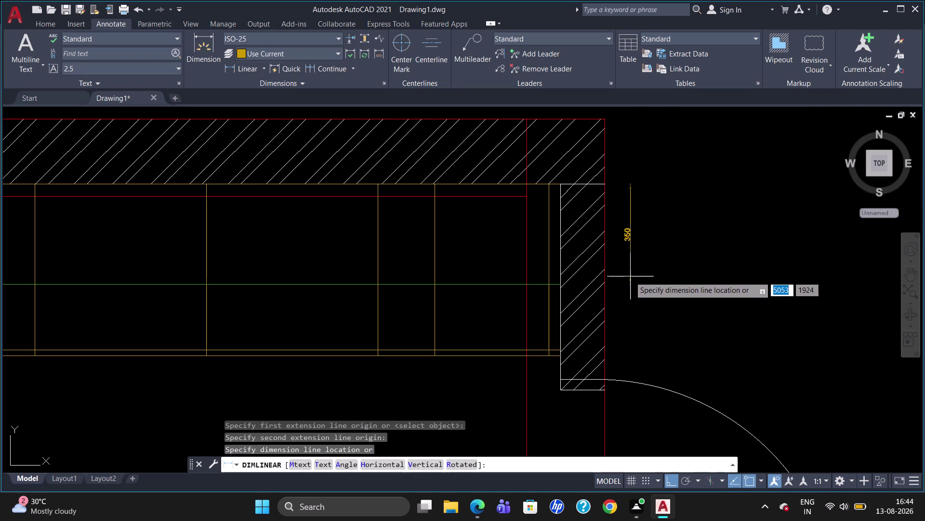
click(623, 276)
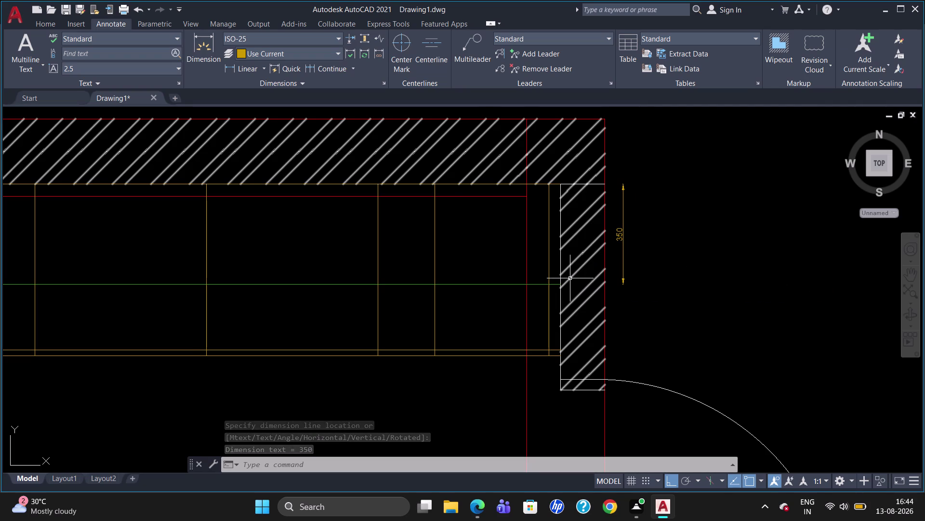
text(dli)
key(Return)
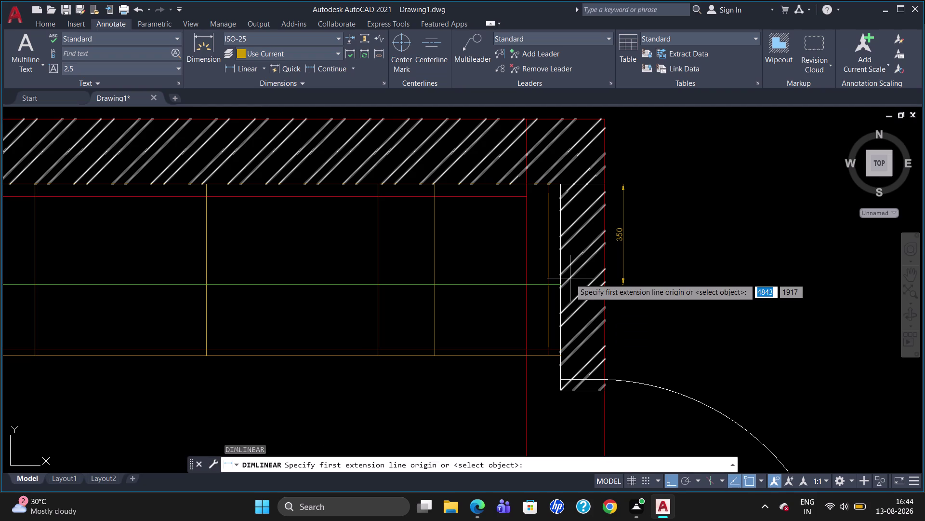
click(551, 185)
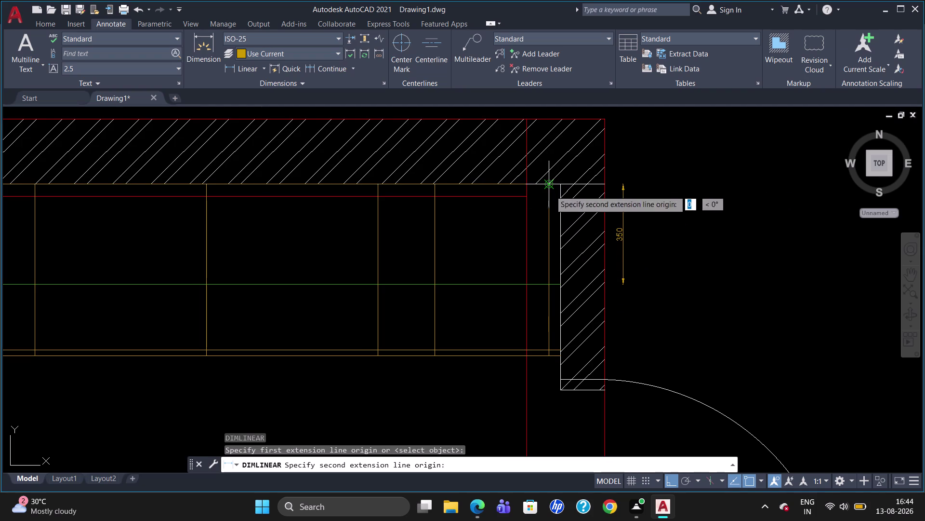
click(550, 356)
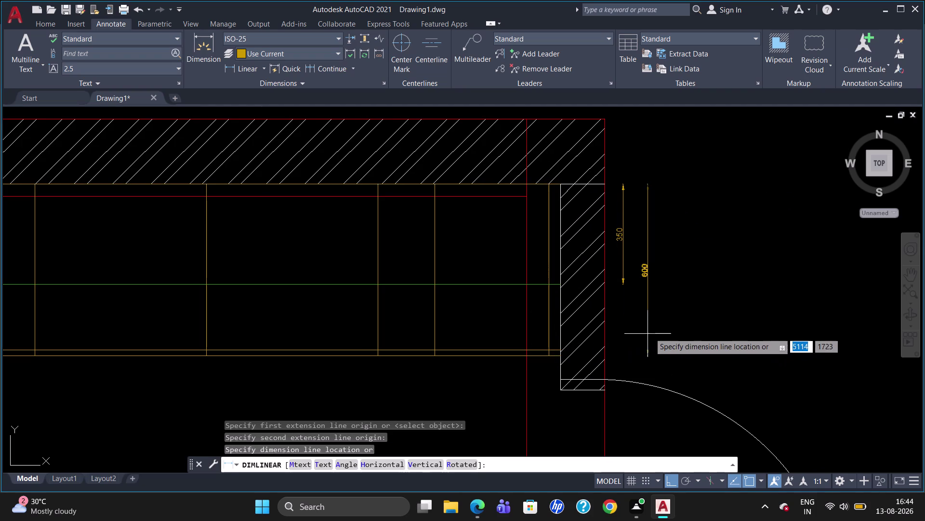
click(641, 333)
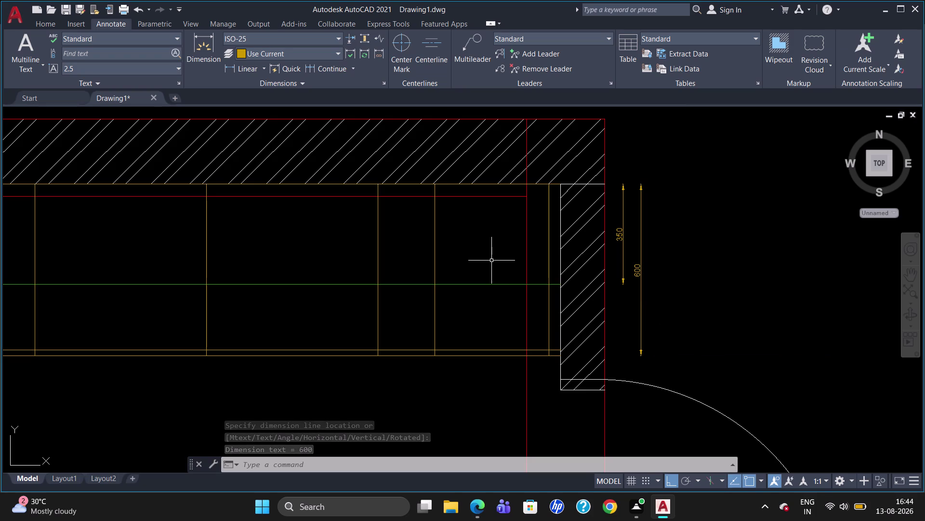
text(dli)
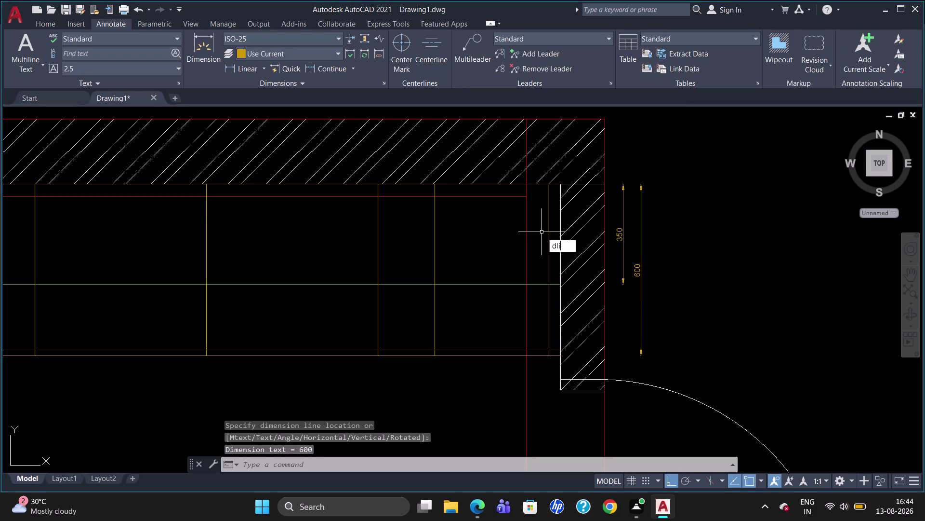
key(Return)
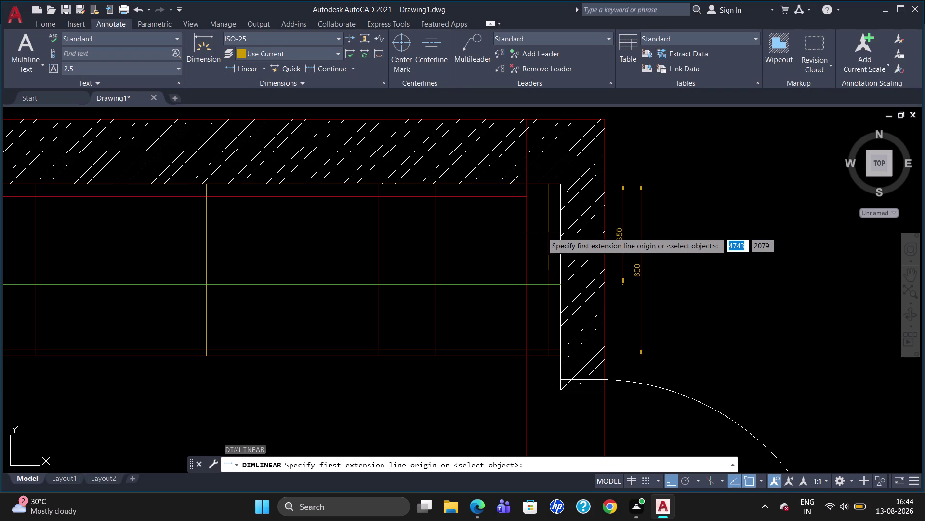
click(606, 186)
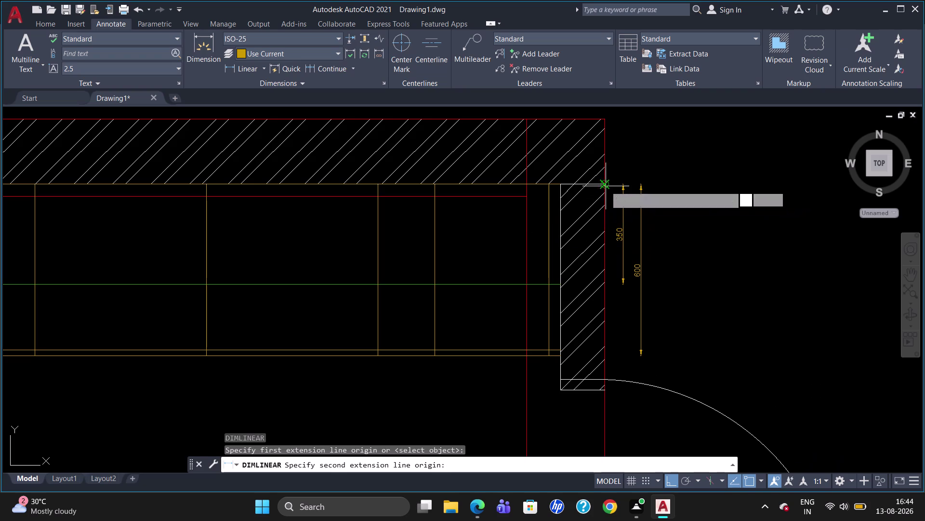
click(606, 391)
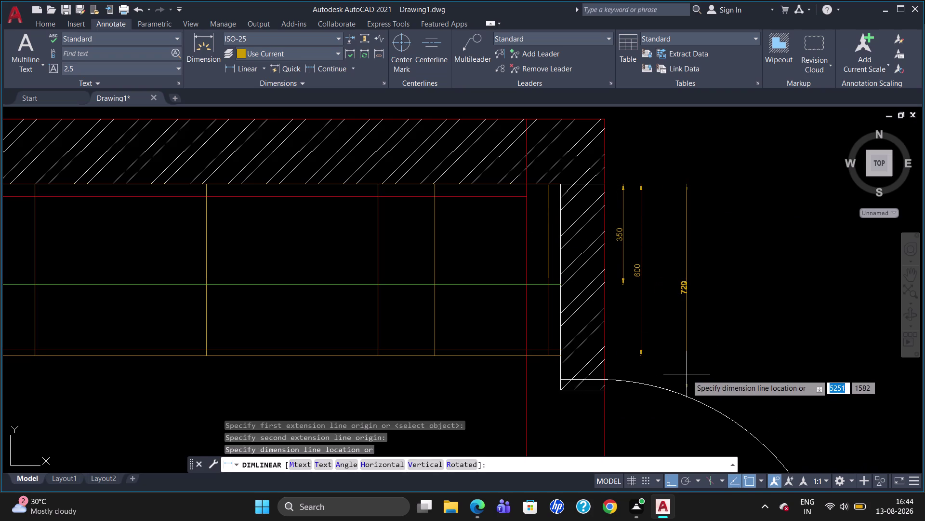
click(686, 373)
scroll(down, 3)
scroll(up, 3)
scroll(down, 3)
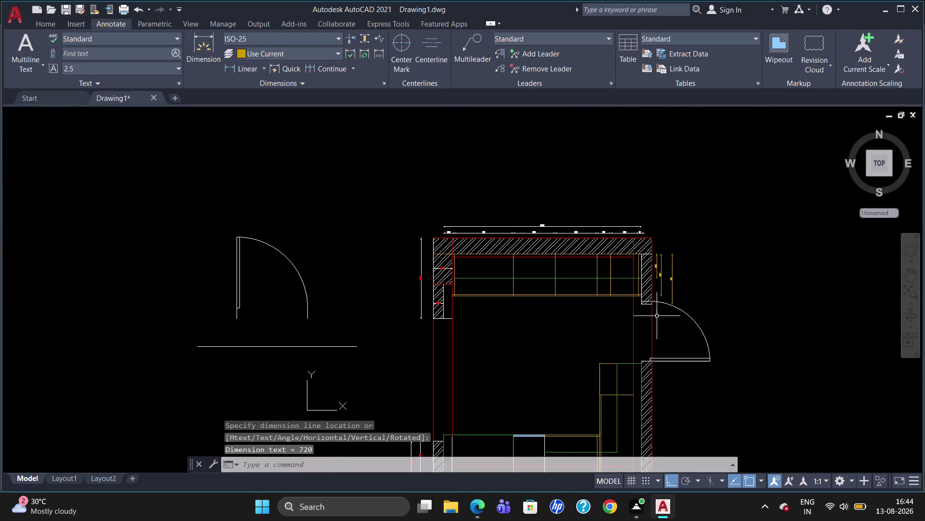
scroll(up, 3)
Put the 720, 600 and 350 right-wall dimensions on layer 0.
click(677, 244)
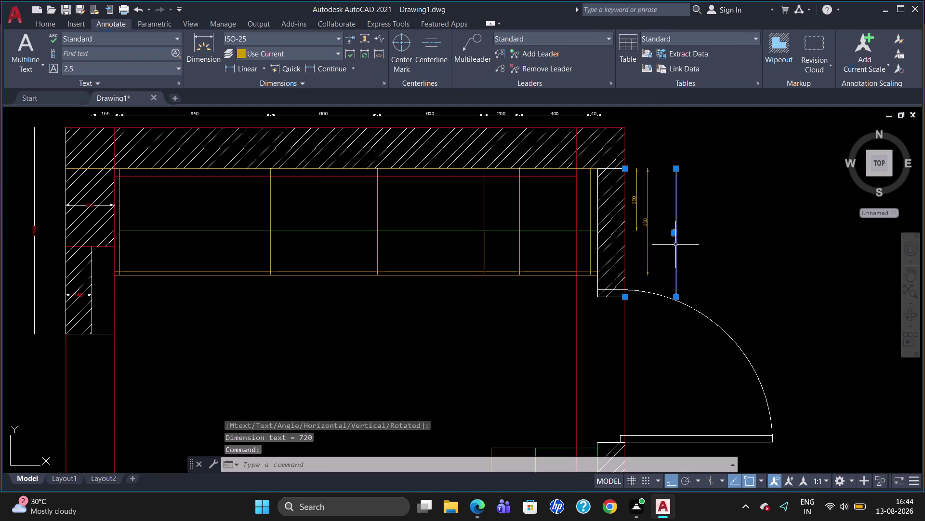
click(648, 237)
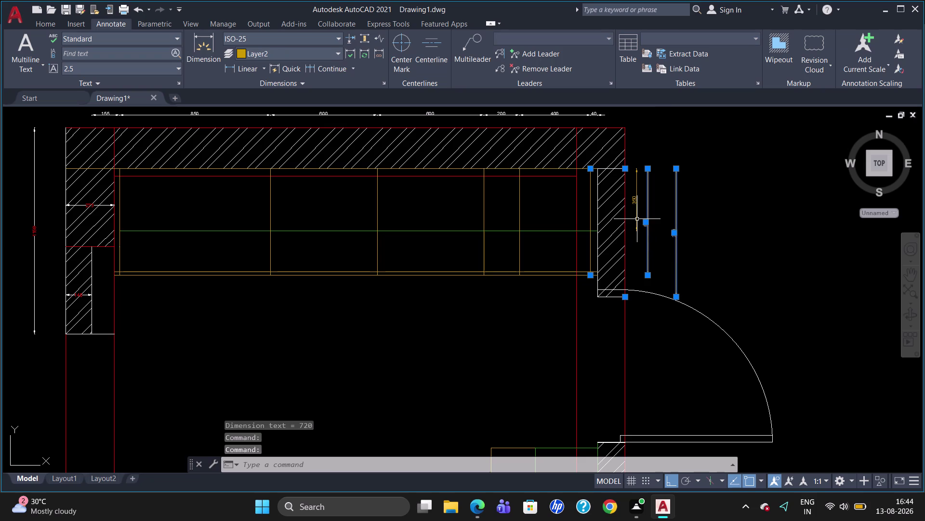
click(638, 219)
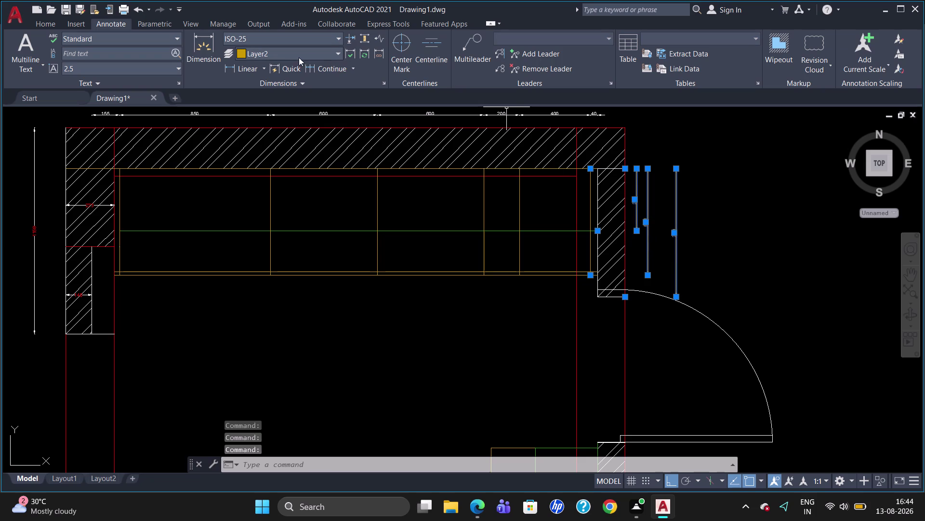
click(303, 51)
click(306, 84)
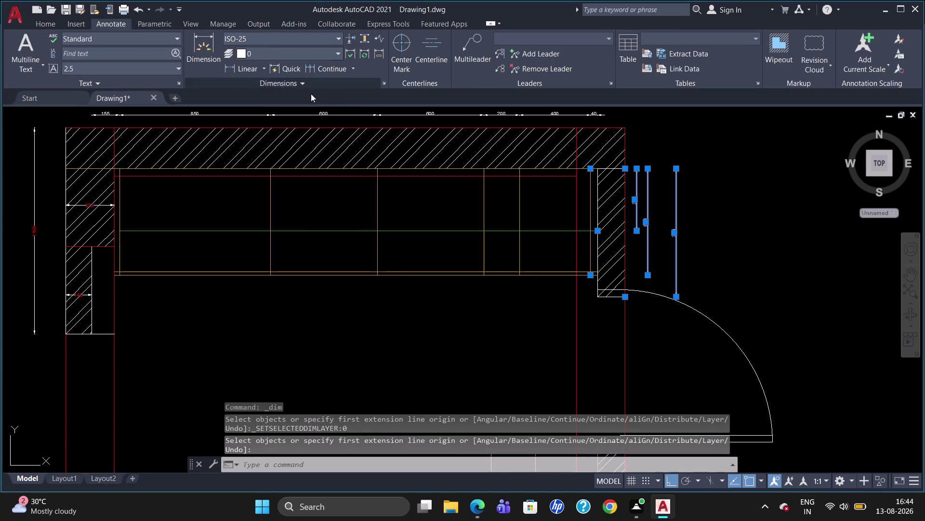
key(Escape)
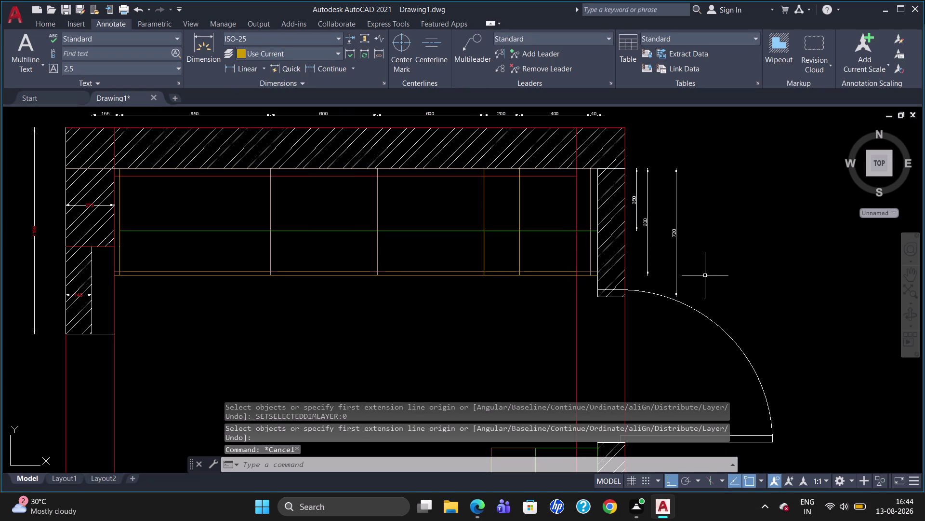
scroll(down, 3)
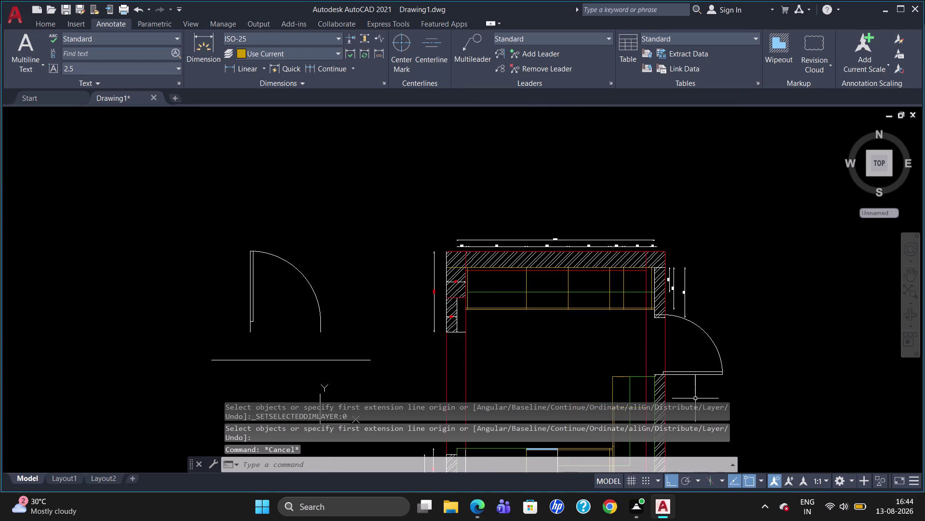
scroll(up, 3)
scroll(up, 3)
scroll(down, 3)
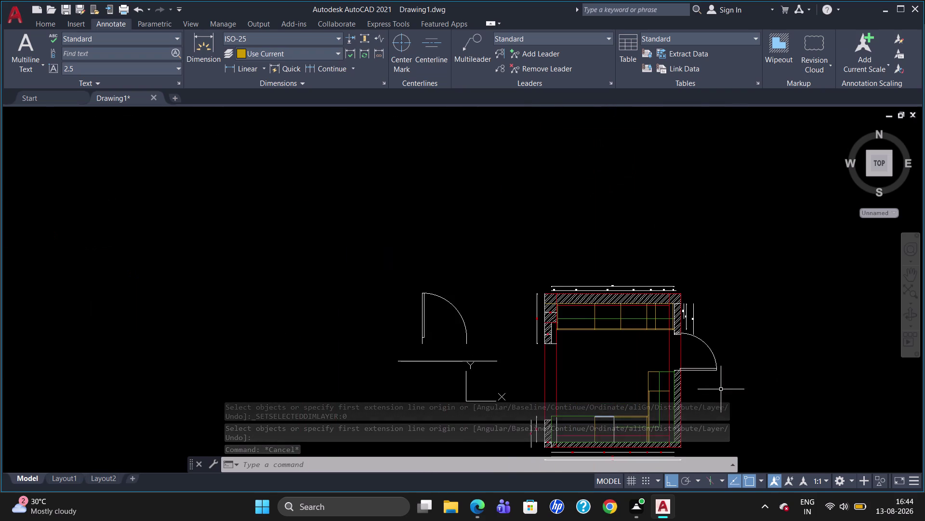
scroll(up, 3)
scroll(down, 3)
scroll(up, 3)
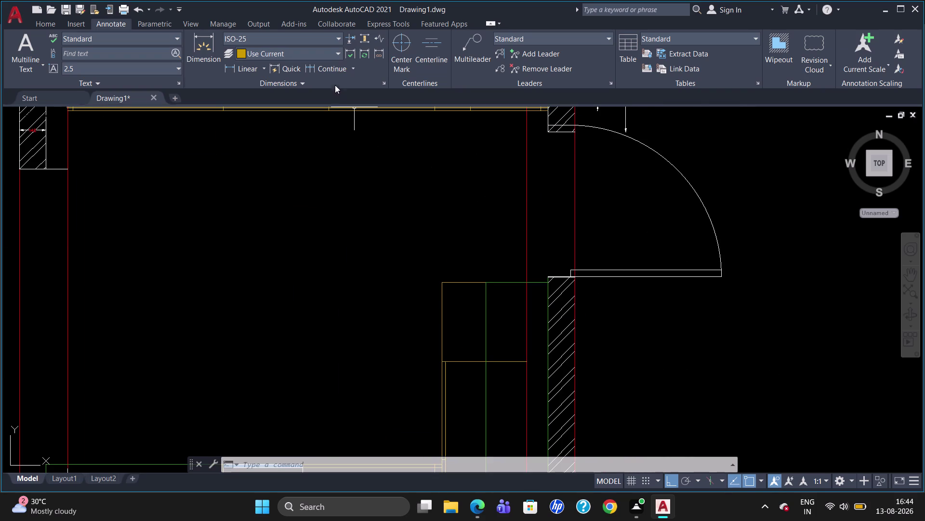
Move the door swing left, off the right wall opening into the room.
click(660, 153)
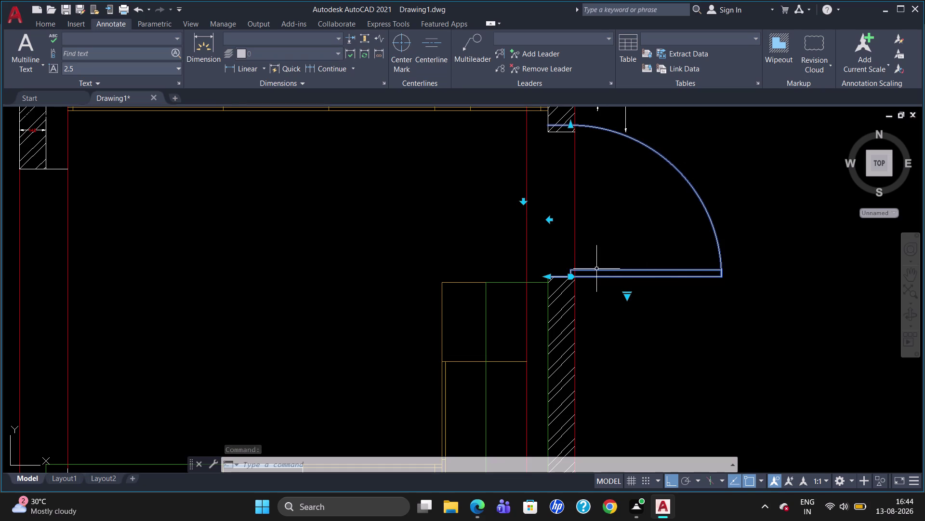
key(m)
key(Return)
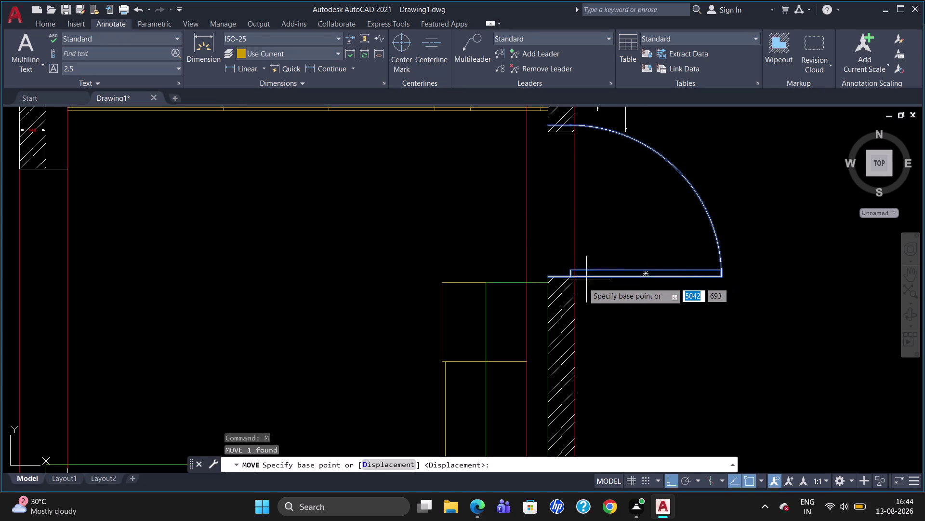
click(548, 277)
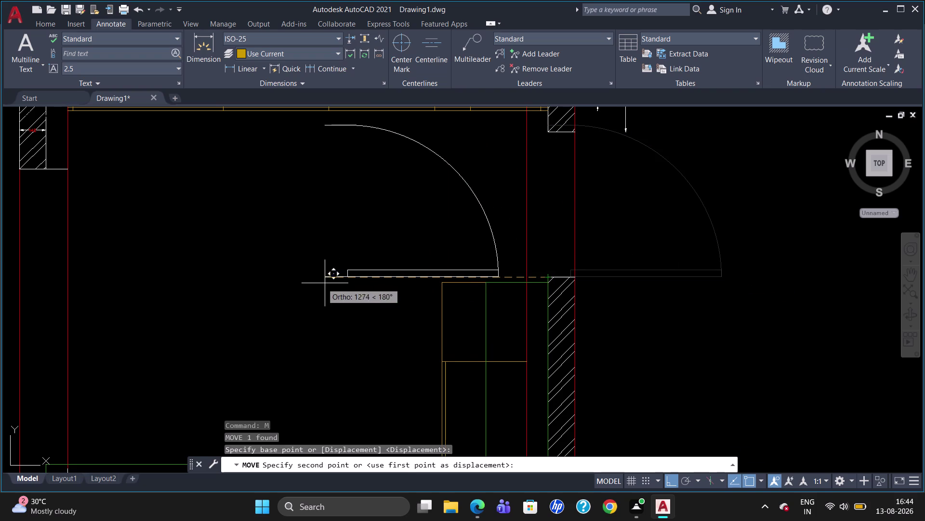
click(269, 285)
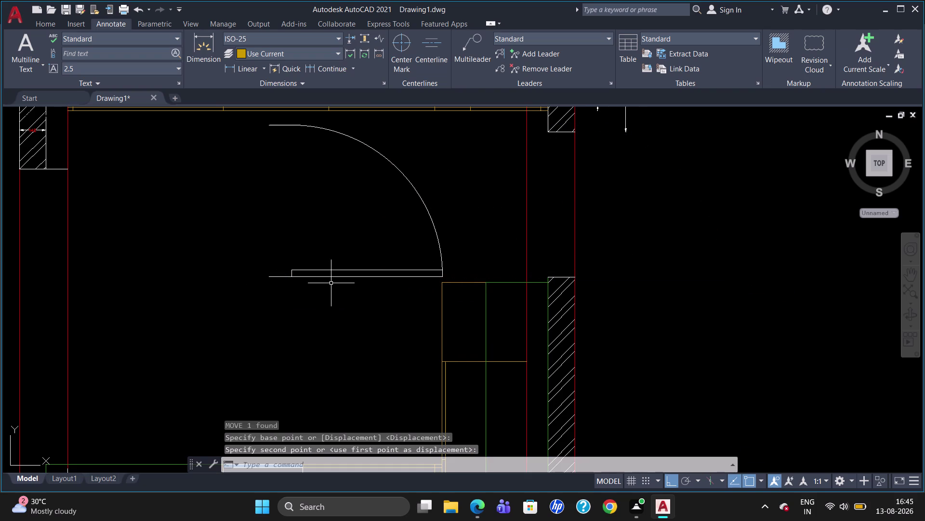
click(325, 275)
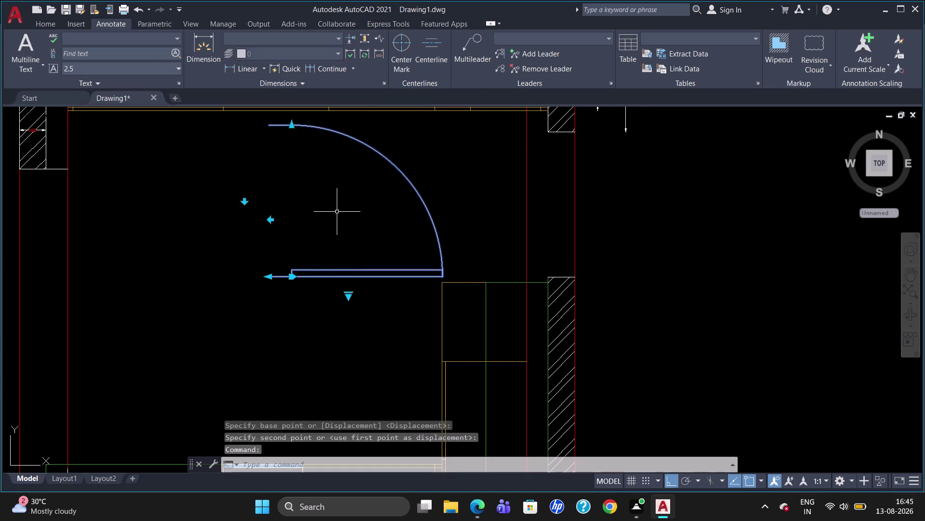
key(Escape)
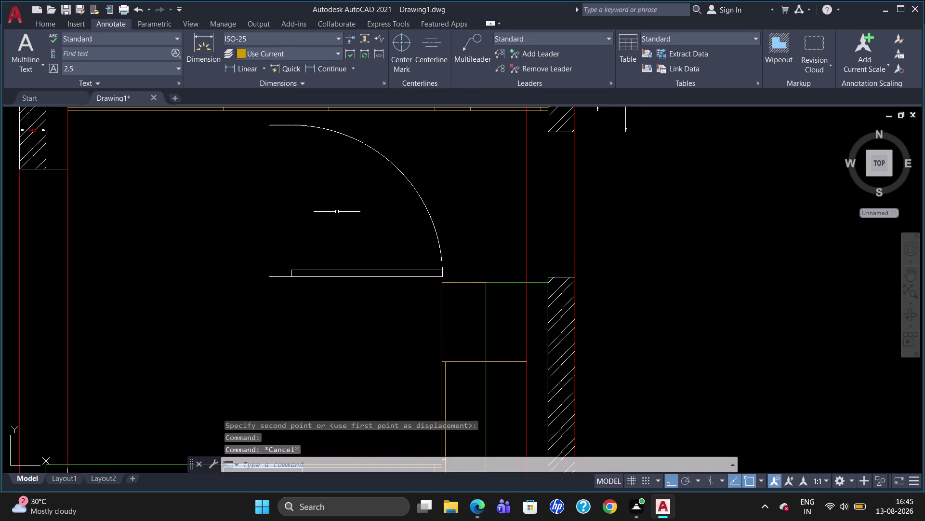
text(dli)
key(Return)
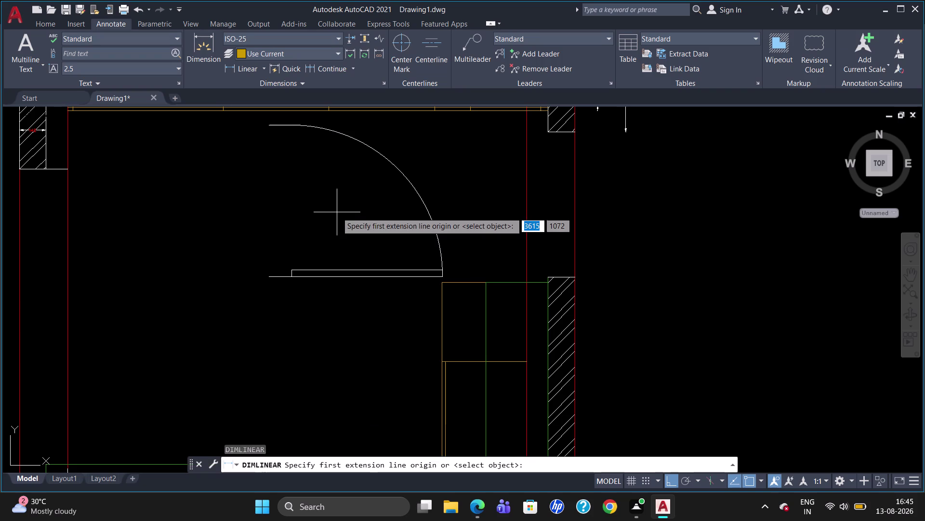
click(270, 123)
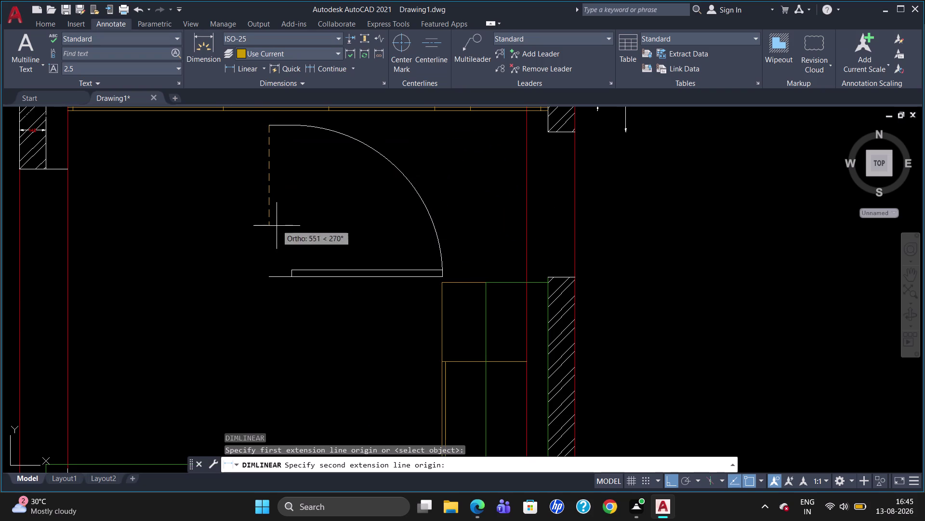
click(271, 276)
click(260, 276)
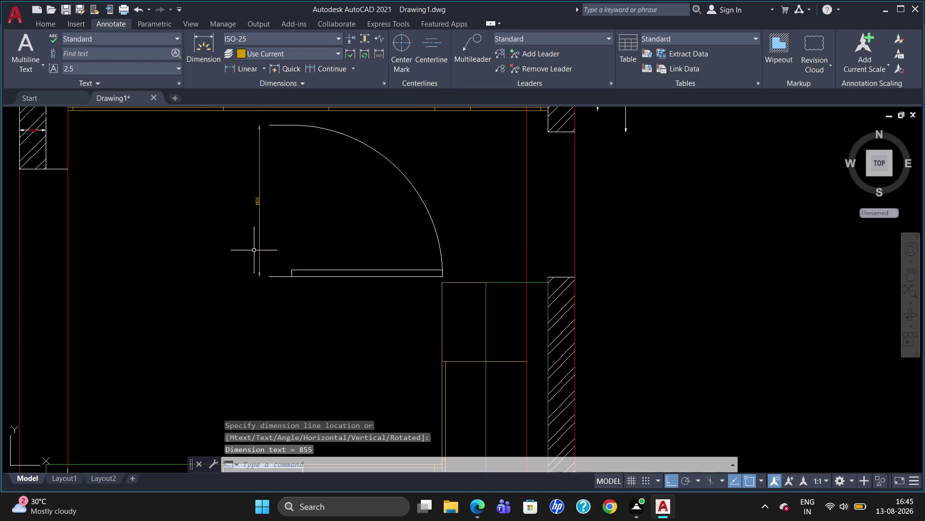
scroll(up, 3)
click(255, 213)
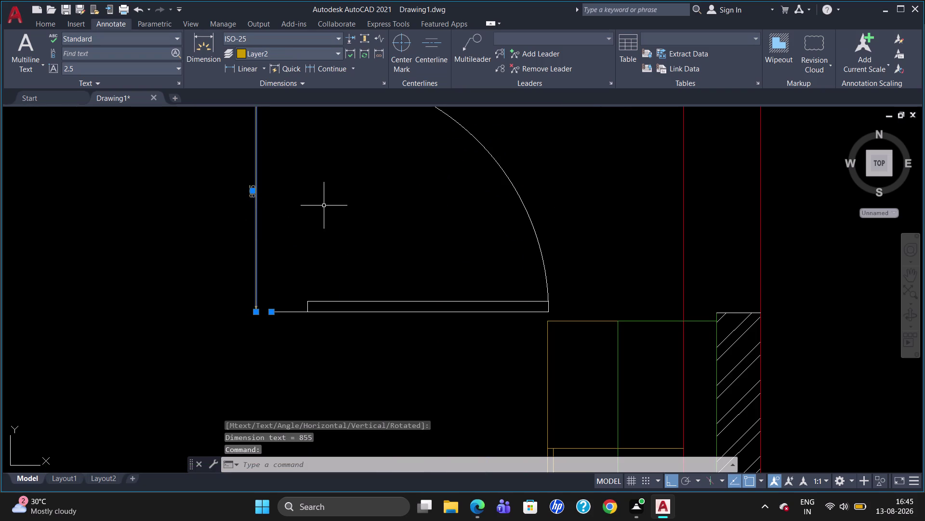
key(Delete)
scroll(down, 3)
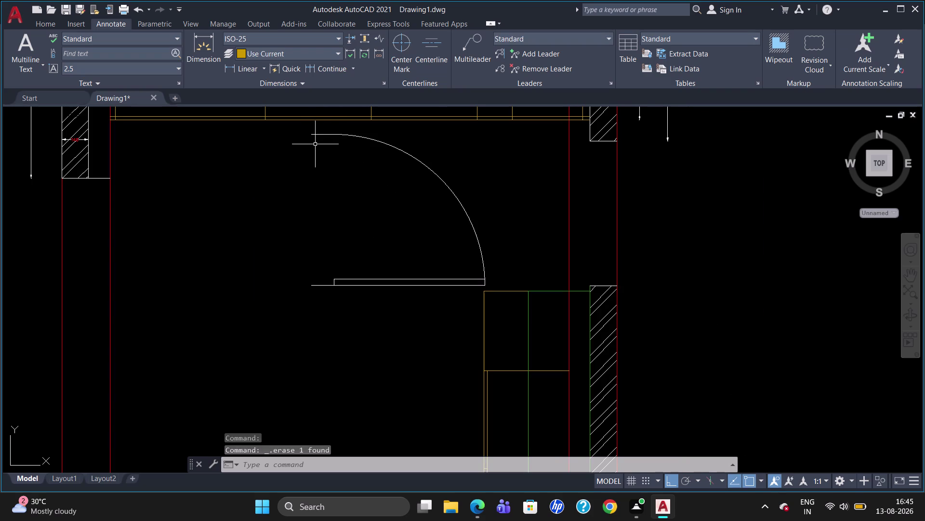
click(322, 133)
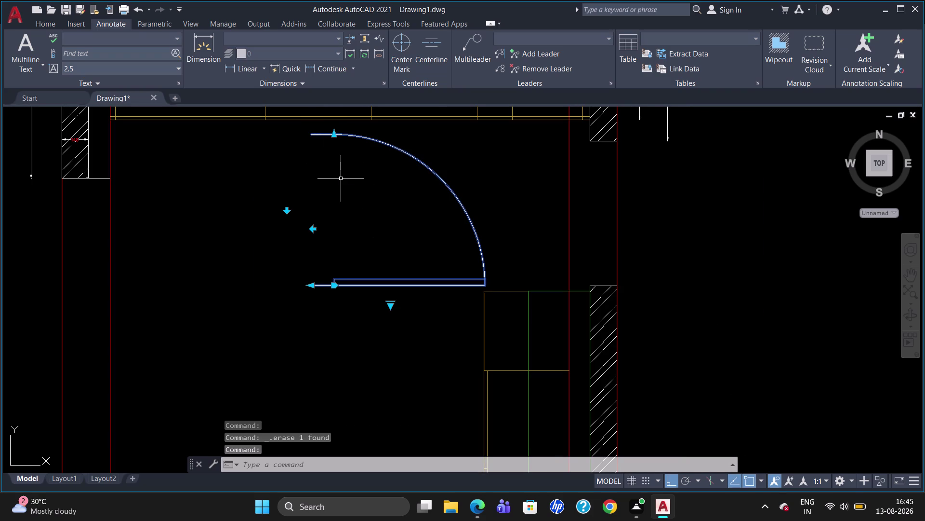
text(sc)
key(Return)
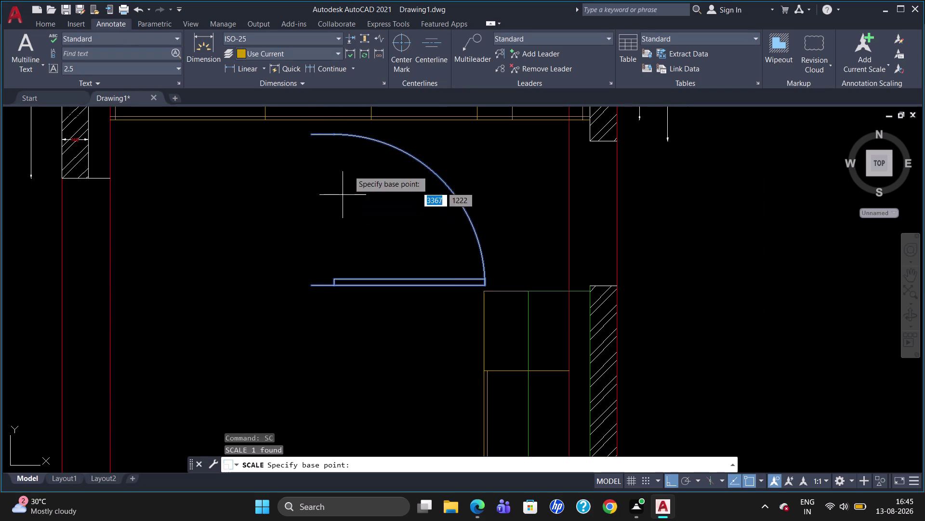
click(356, 139)
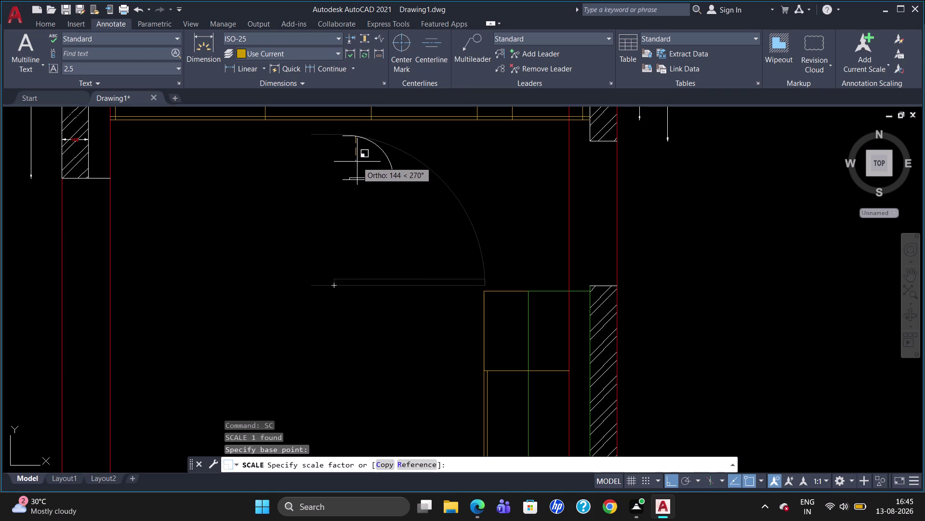
text(85)
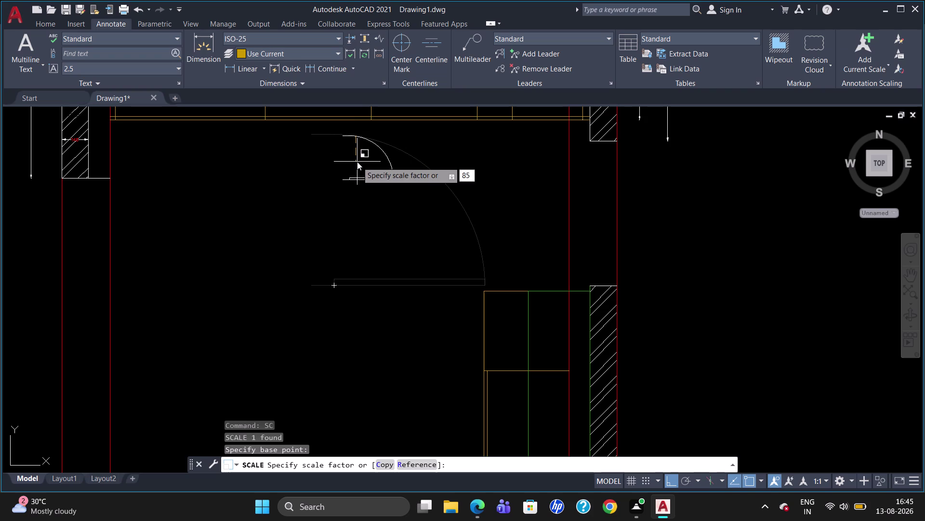
key(0)
key(BackSpace)
key(BackSpace)
text(20)
key(shift+less)
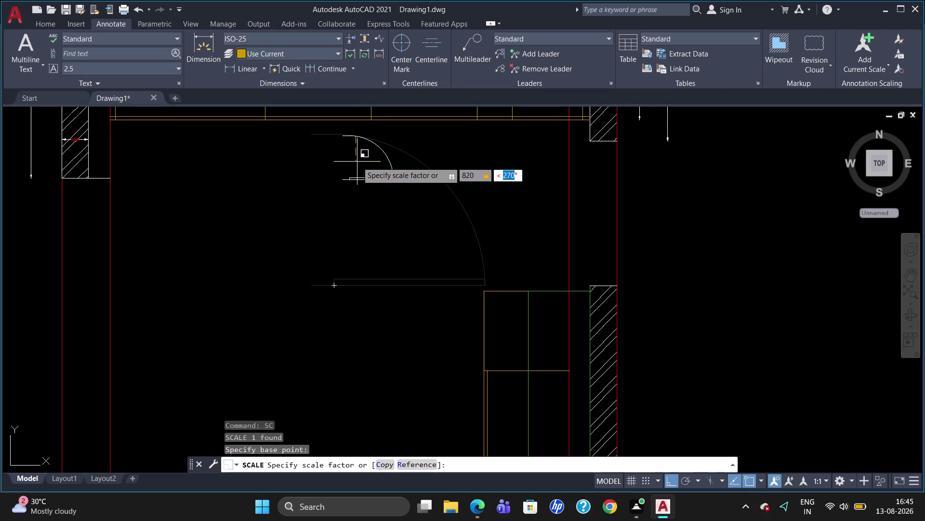
text(270)
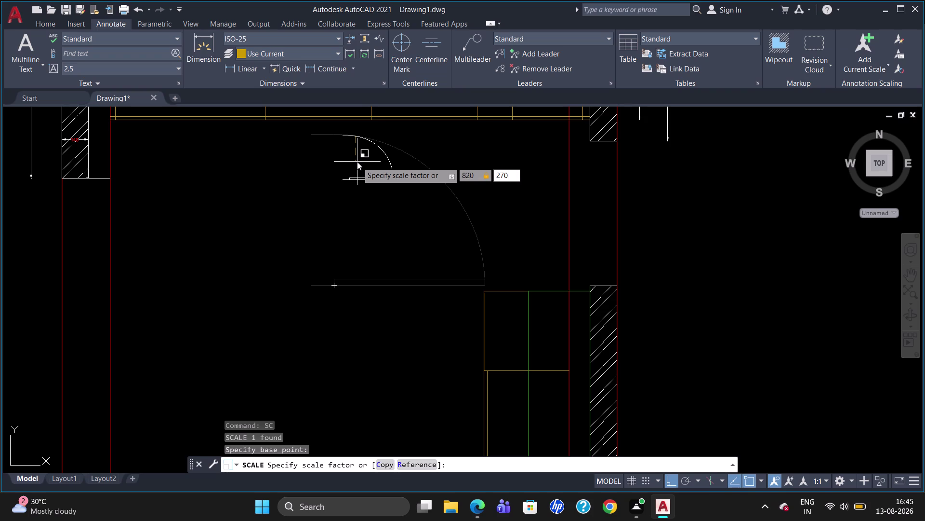
key(Return)
key(Escape)
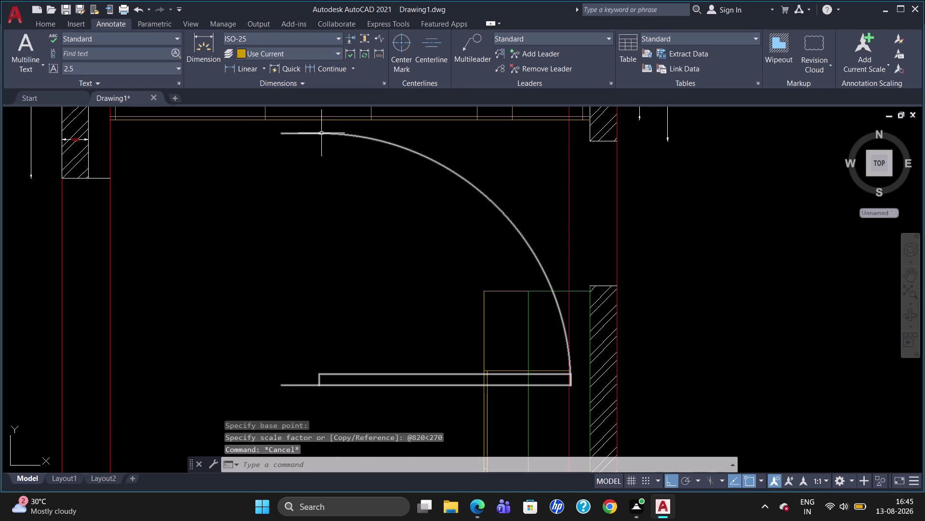
text(dli)
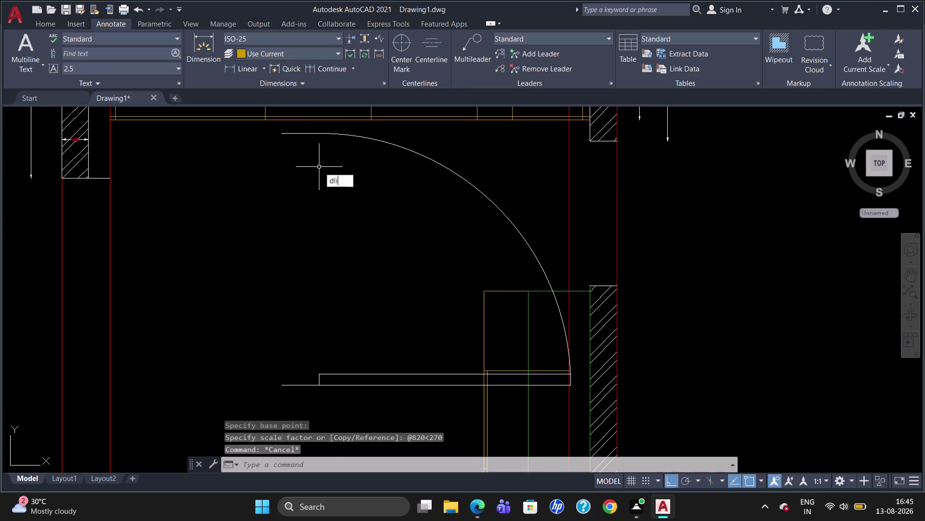
key(Return)
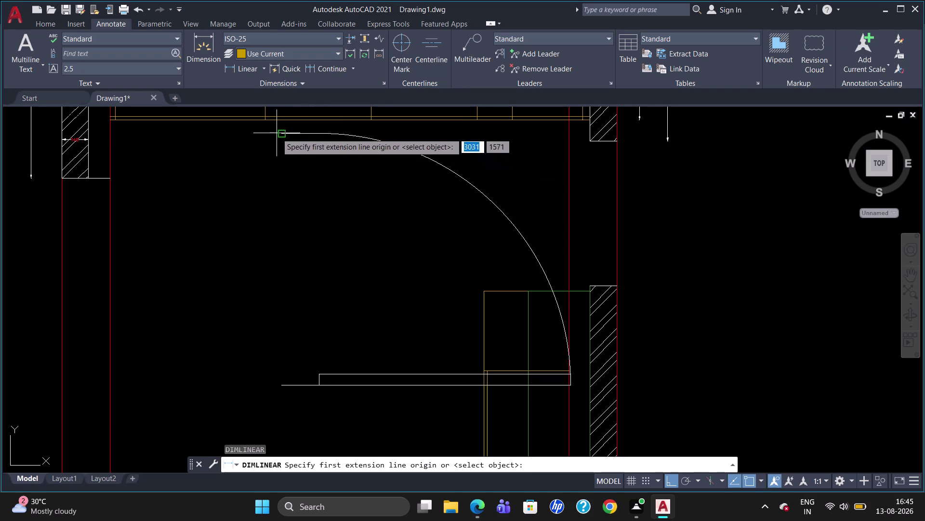
click(282, 136)
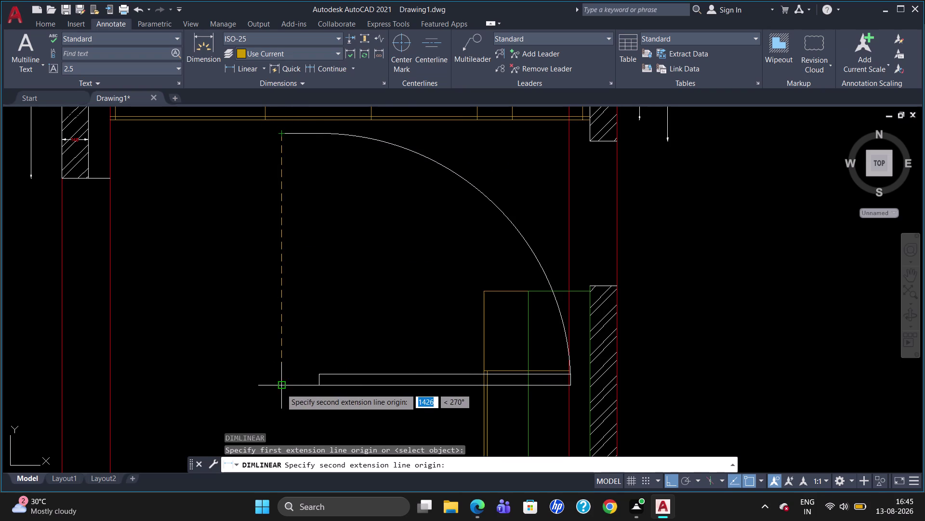
click(281, 388)
click(253, 369)
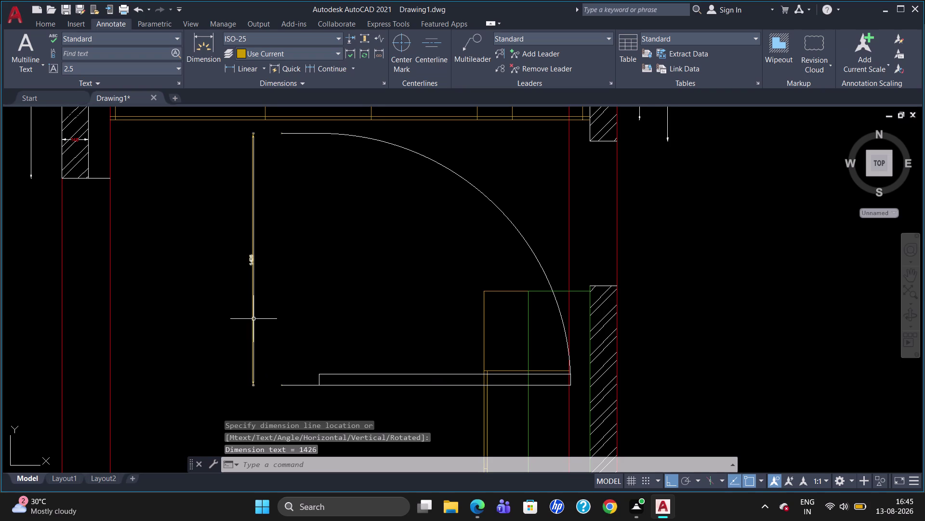
click(253, 318)
key(Delete)
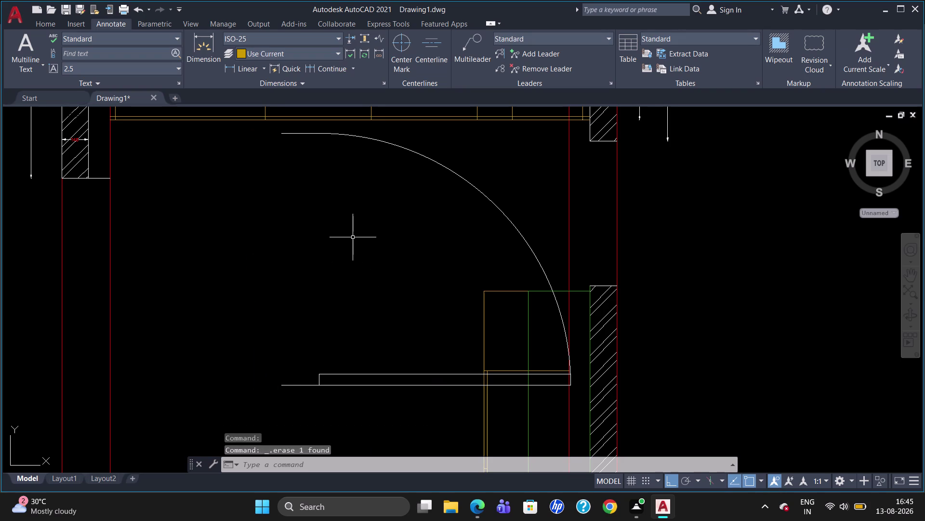
click(336, 132)
click(346, 133)
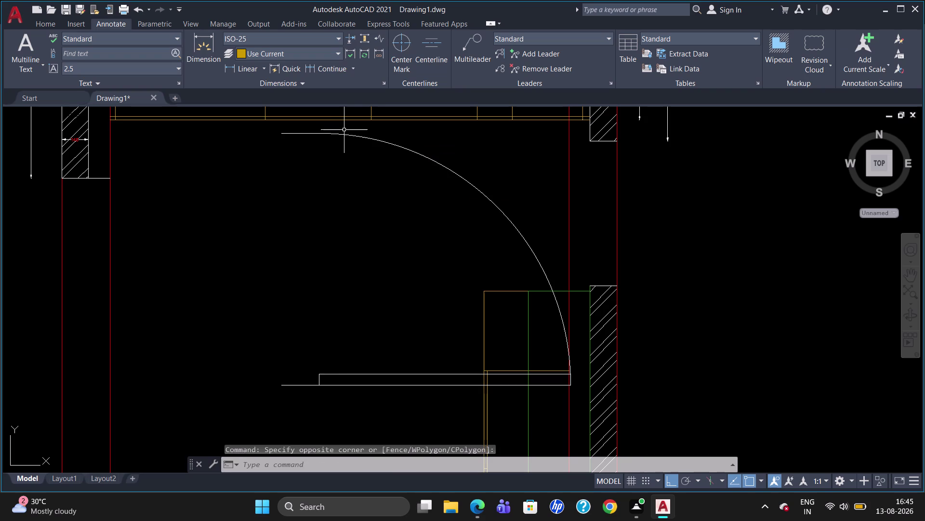
click(343, 134)
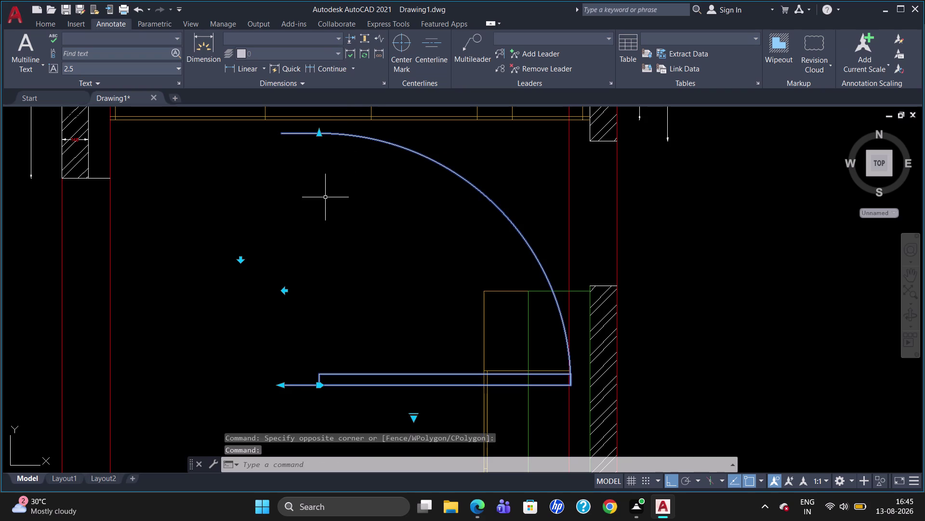
double_click(320, 385)
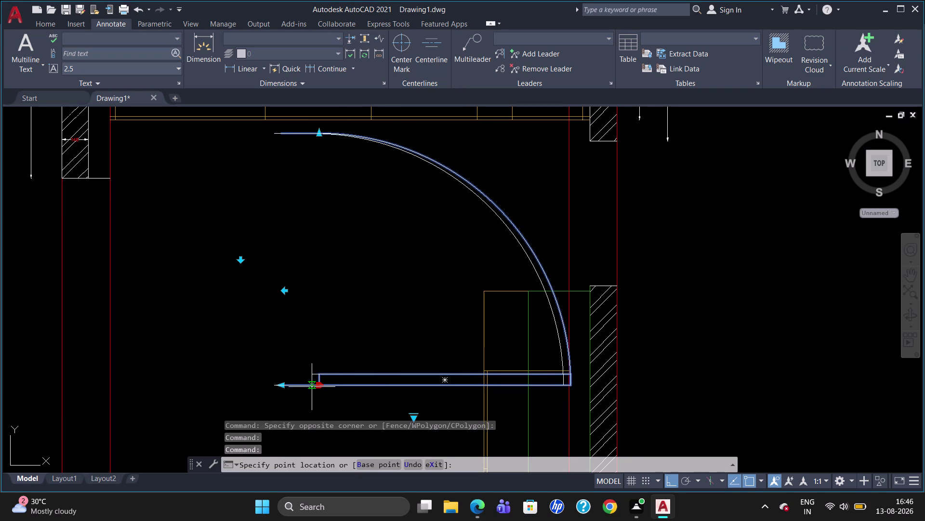